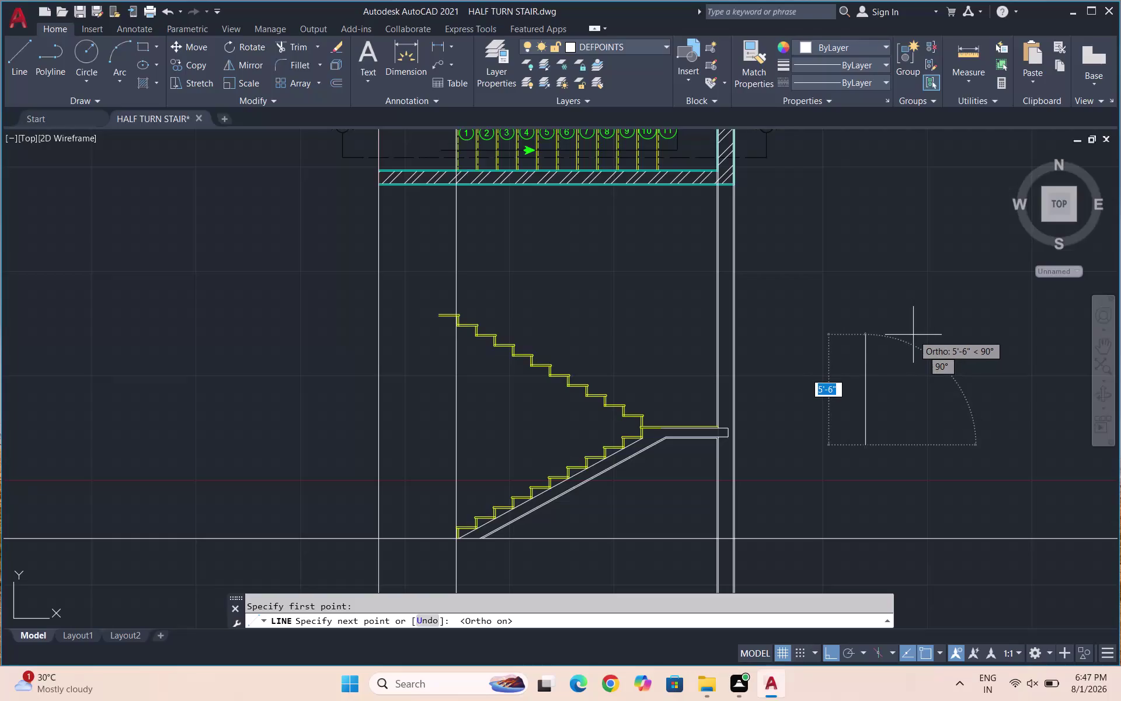
Cancel the line in progress and open the Layer Properties Manager.
key(Escape)
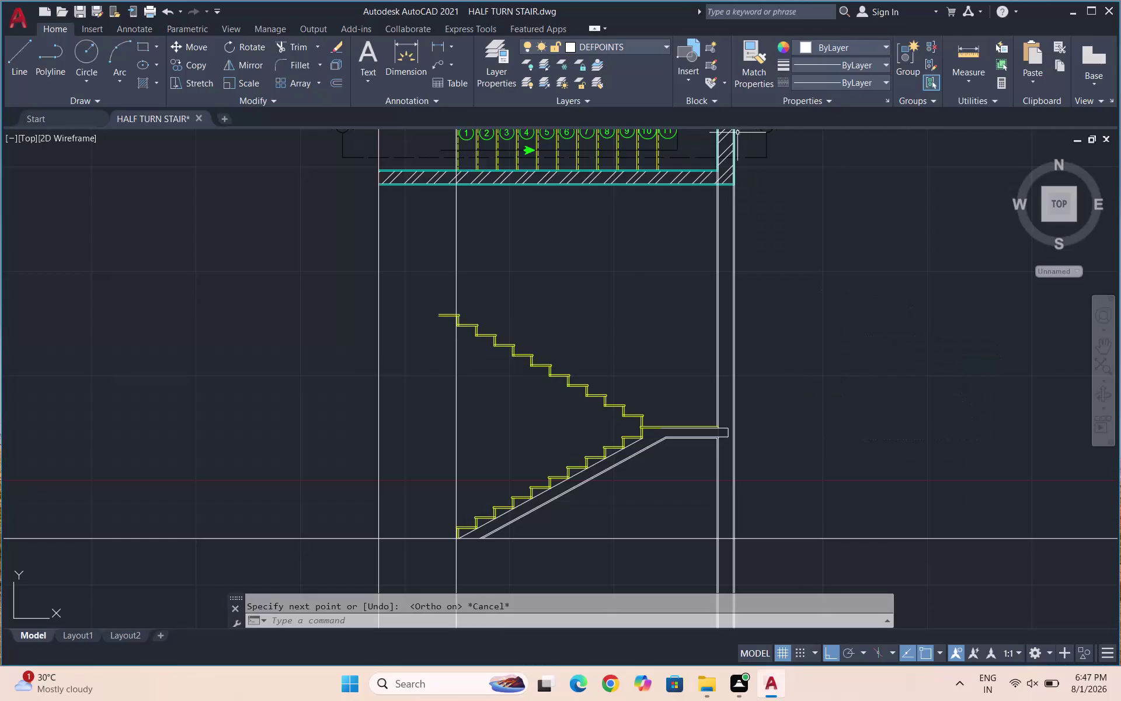
click(605, 48)
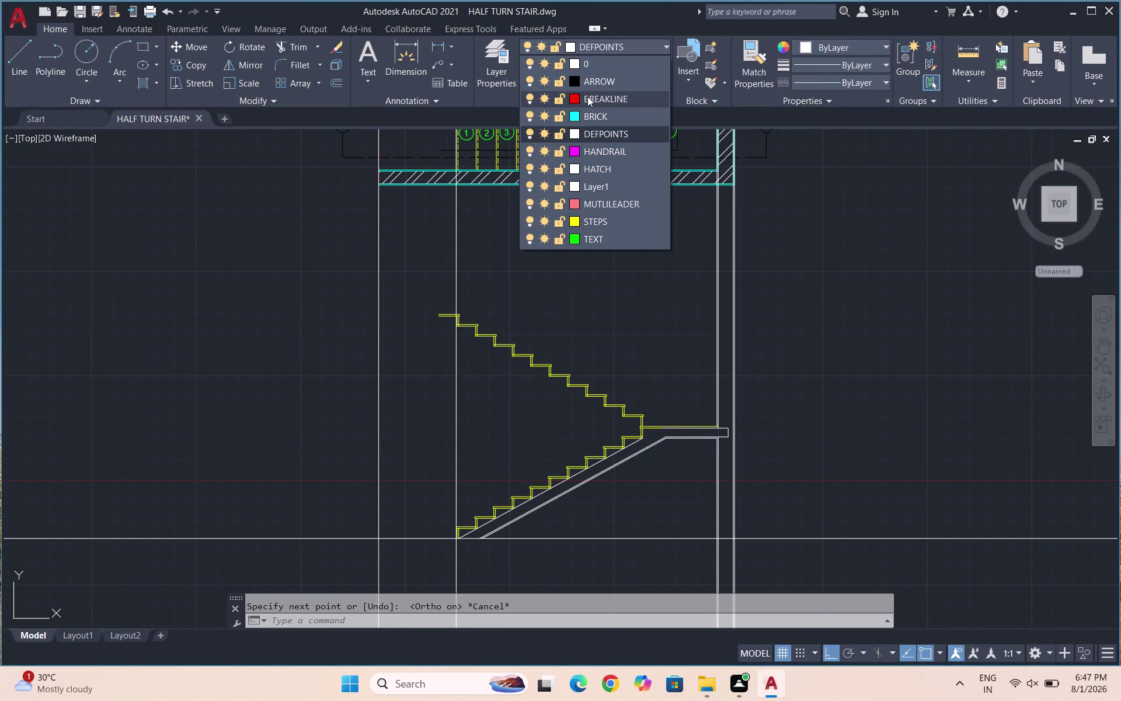
key(Escape)
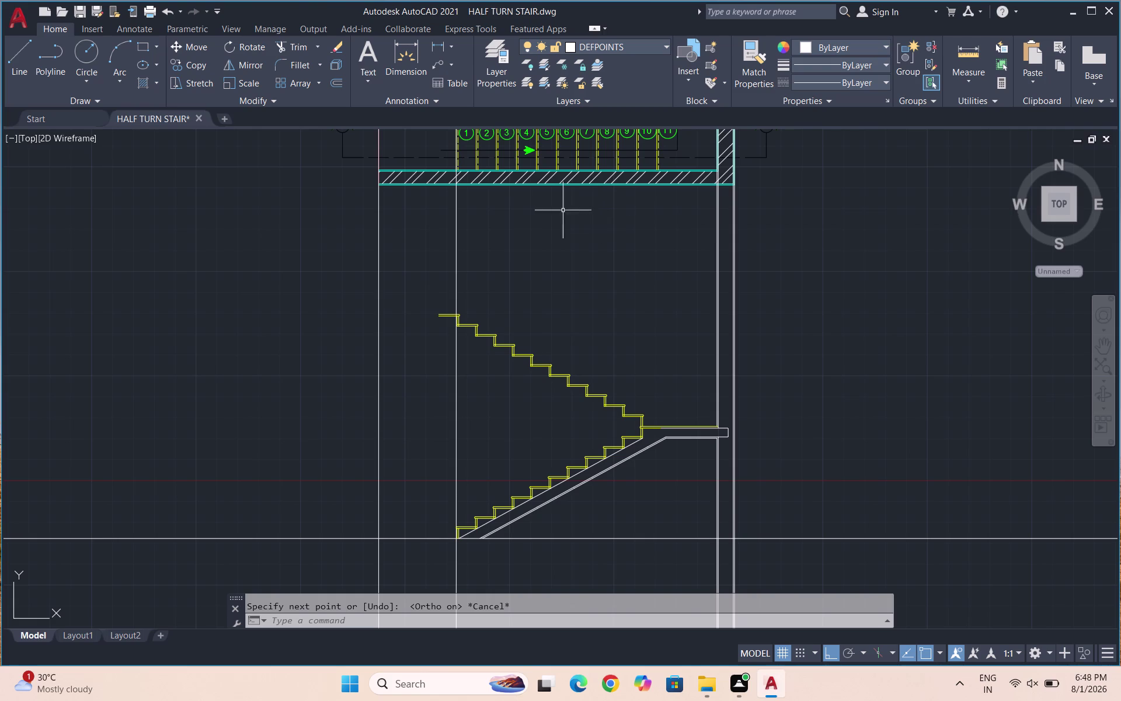
click(505, 77)
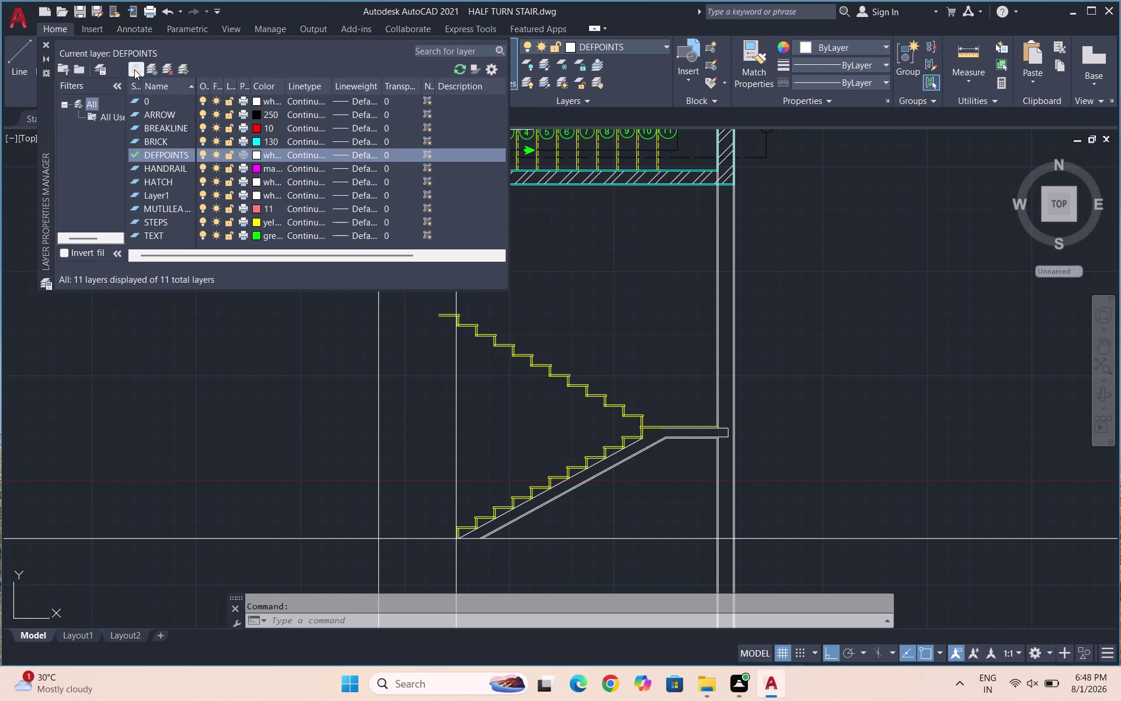
Create a new layer and name it BLASTER.
click(134, 69)
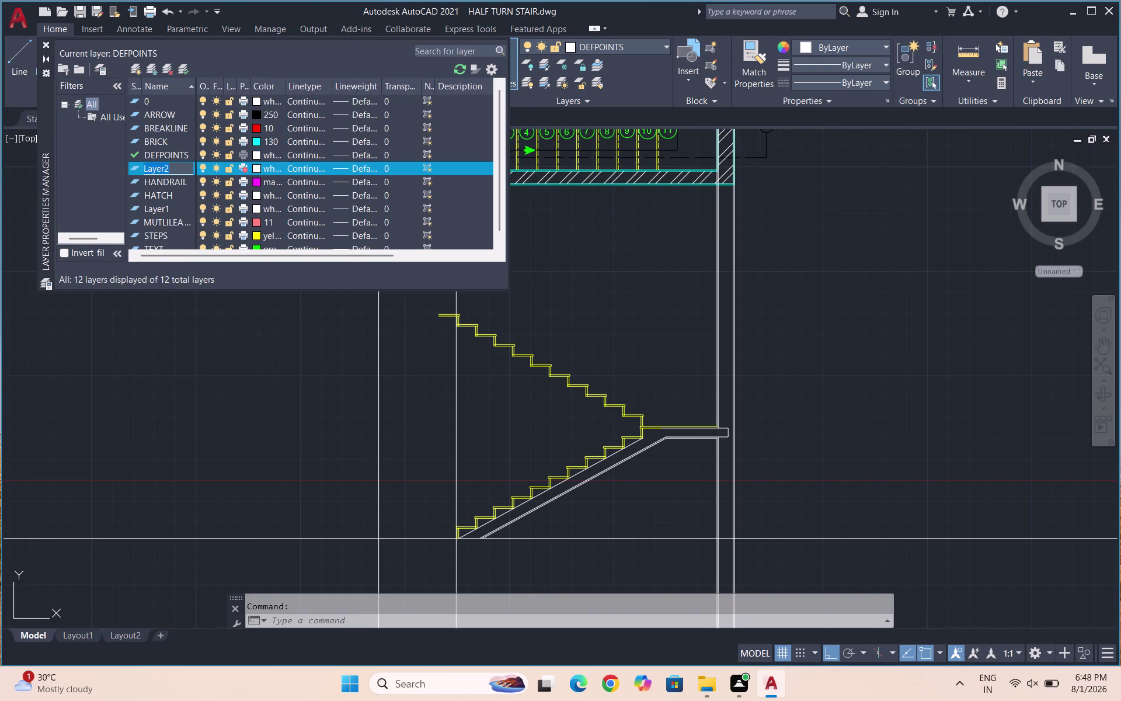
scroll(down, 3)
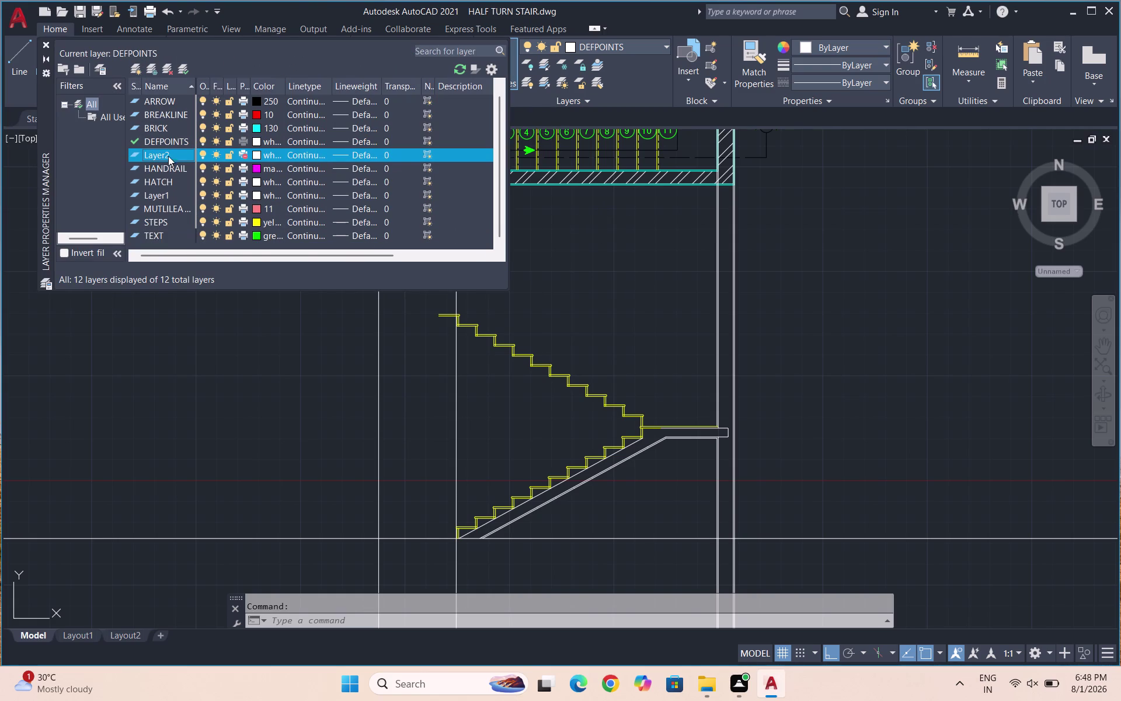
text(BLA)
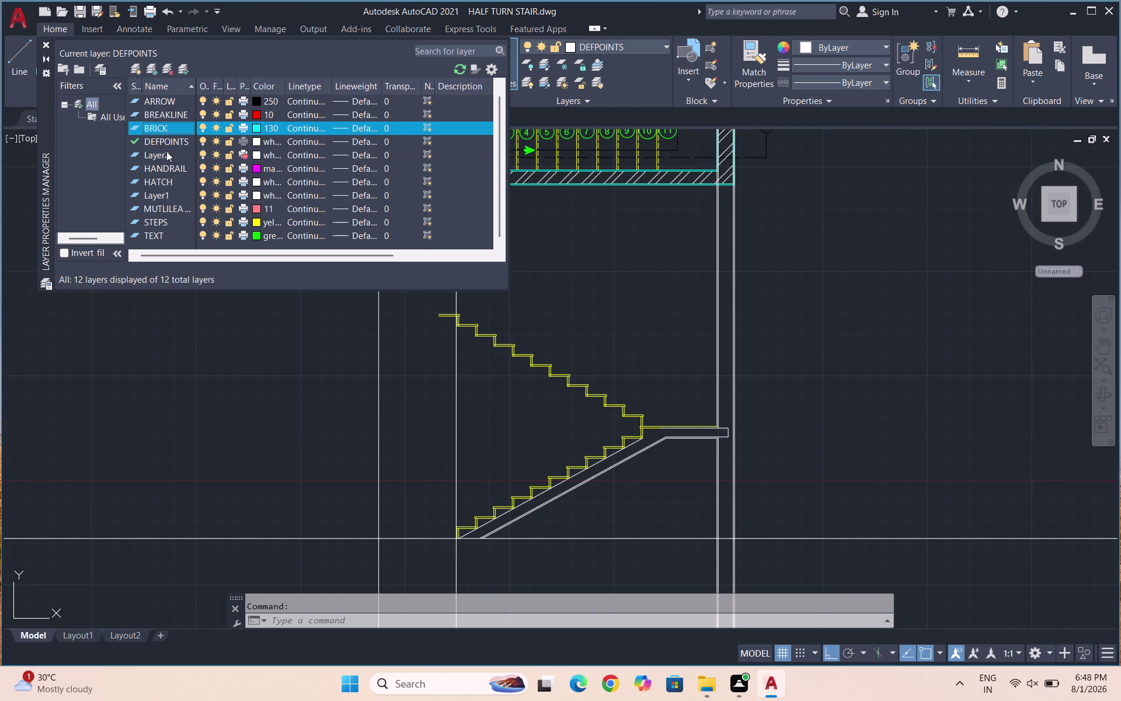
text(STER)
scroll(up, 3)
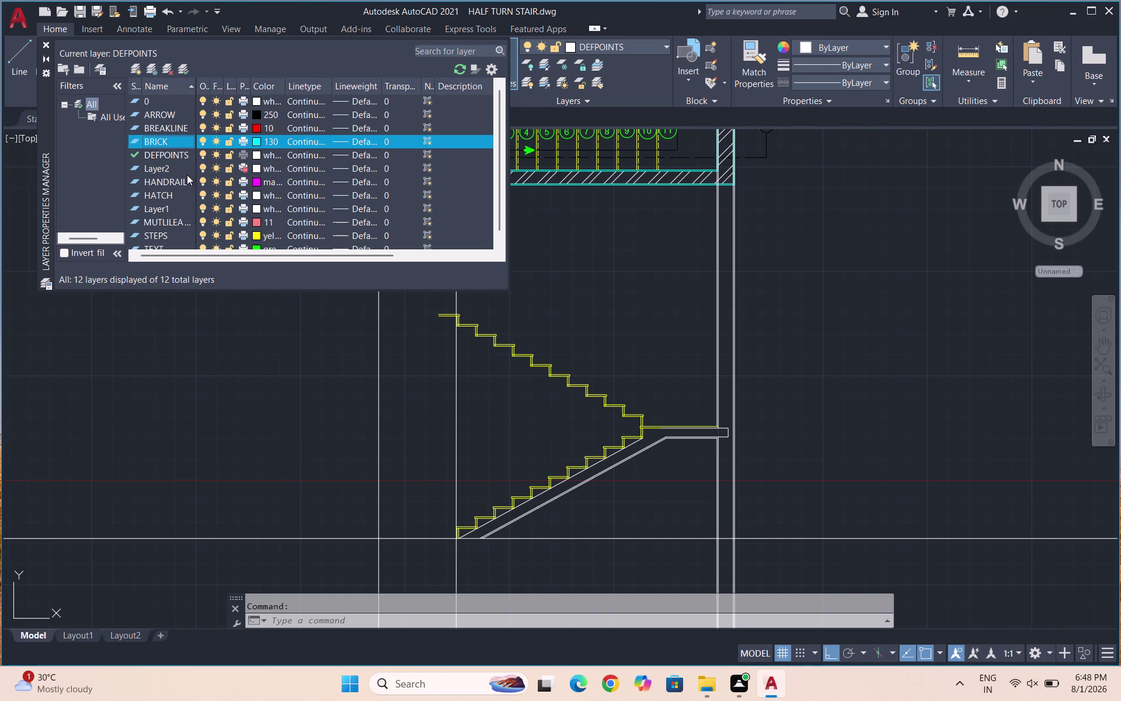
scroll(down, 3)
double_click(170, 151)
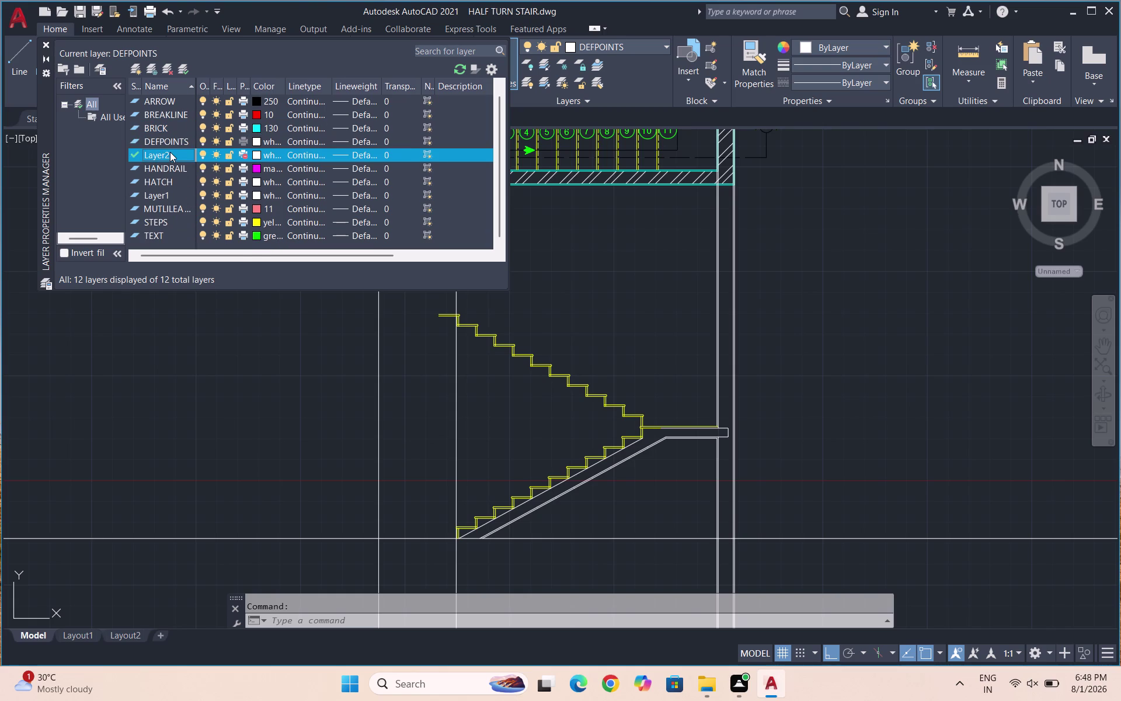
click(171, 152)
double_click(169, 157)
key(space)
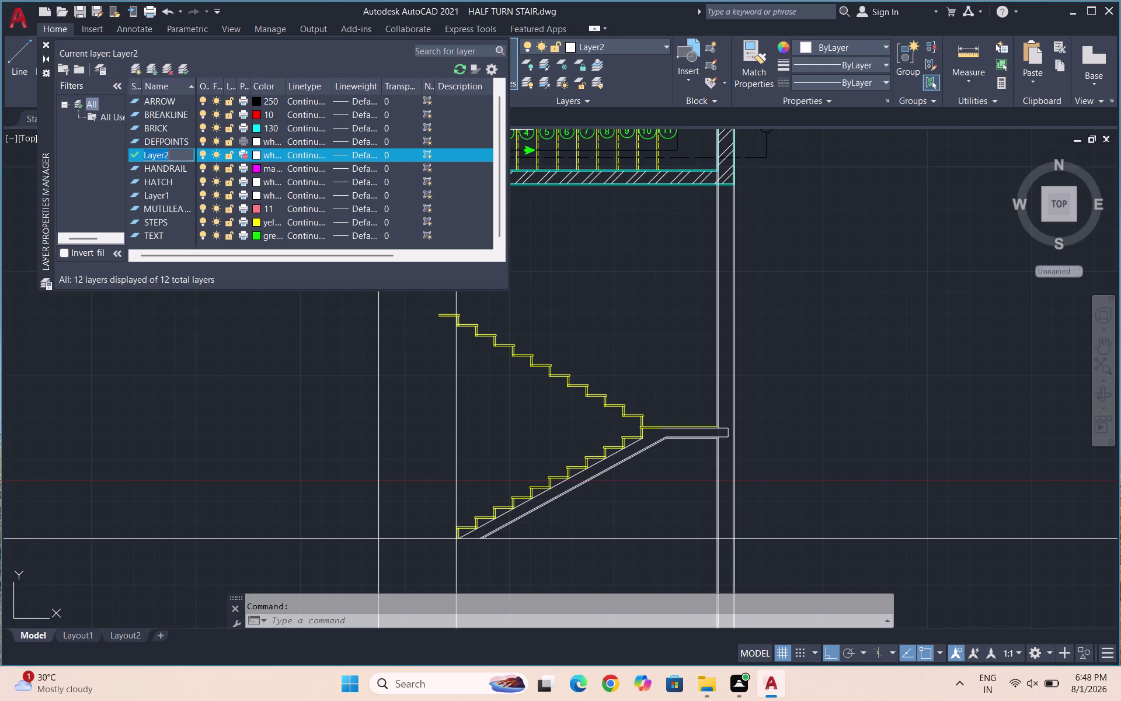
click(169, 157)
drag(173, 157, 128, 157)
key(space)
text(BLA)
text(STER)
click(281, 156)
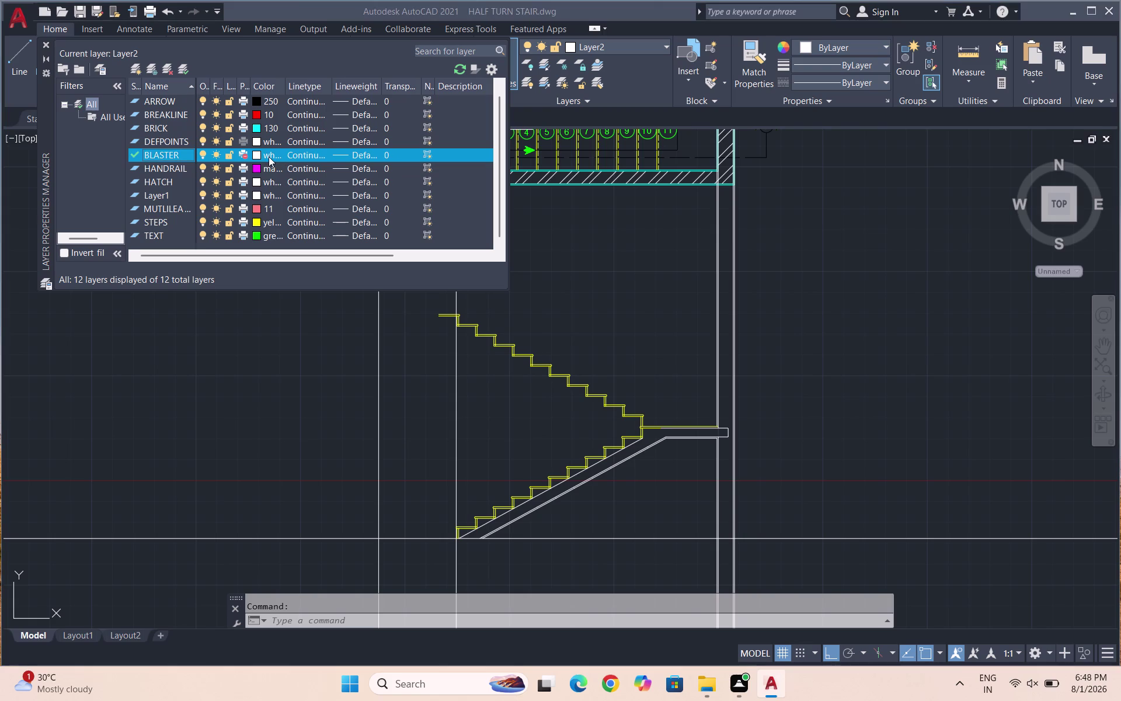
Give the BLASTER layer a red colour and set it current.
click(256, 155)
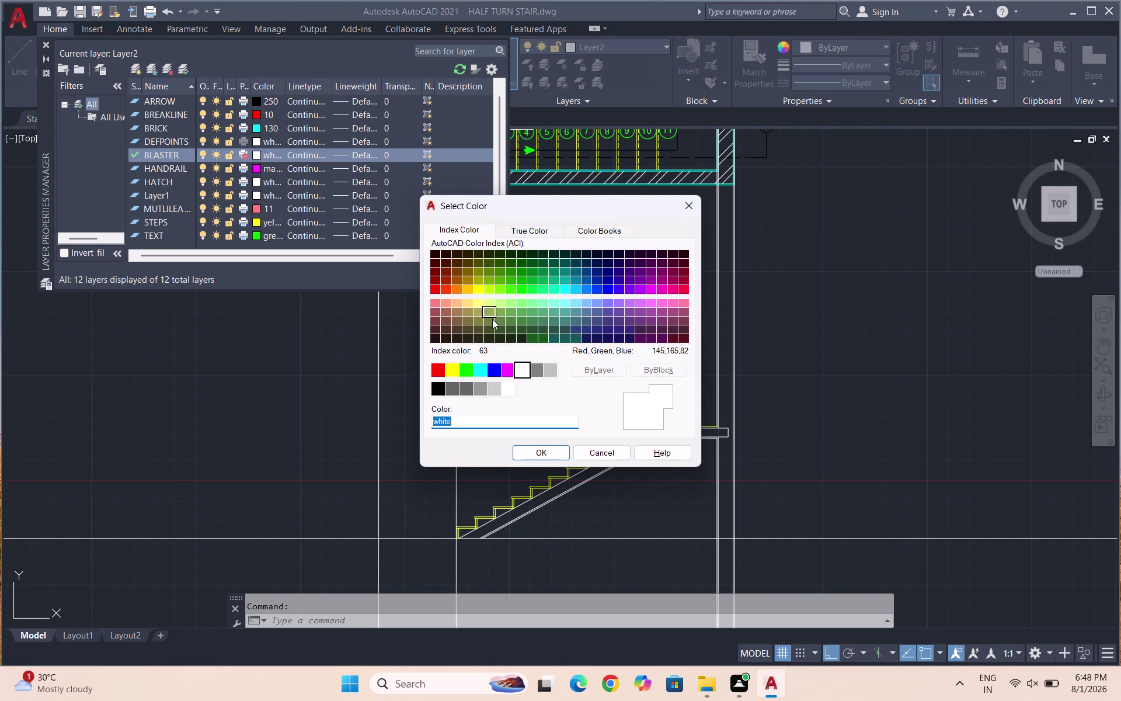
click(465, 371)
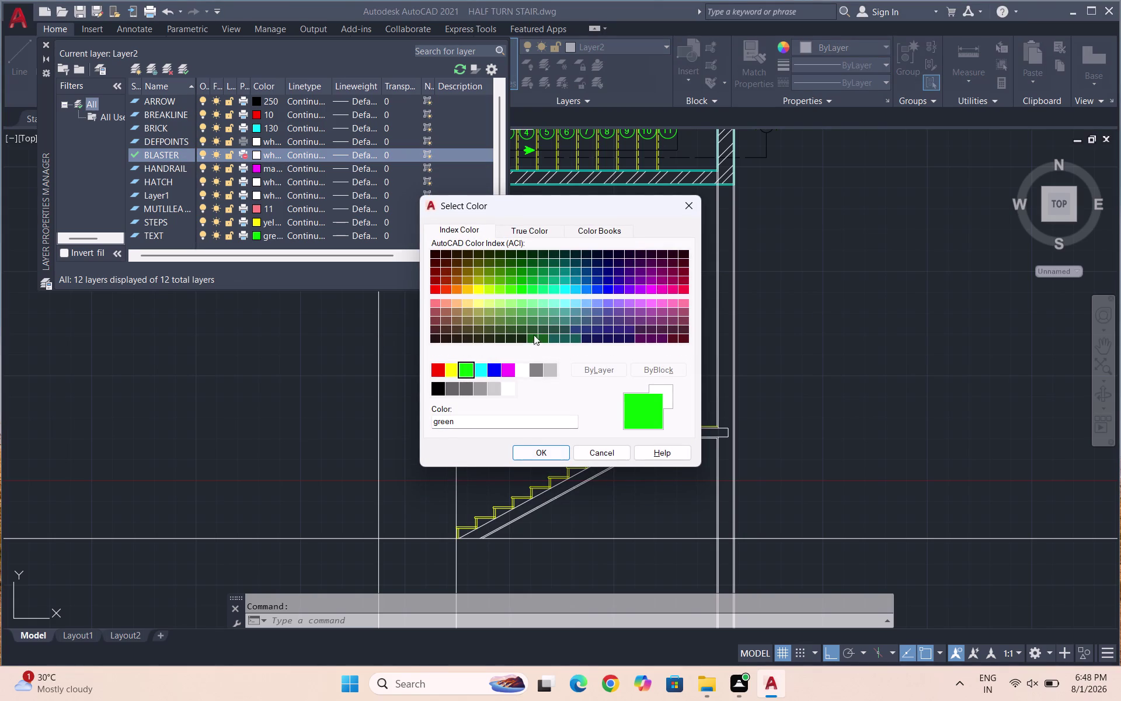
click(438, 289)
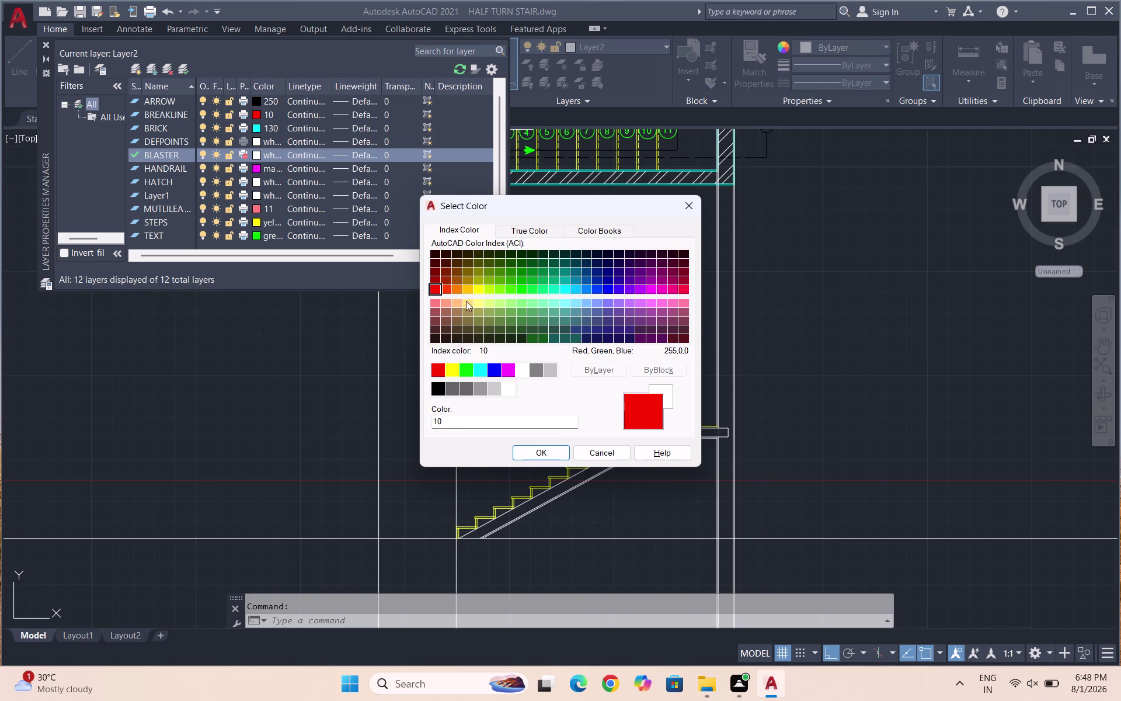
click(533, 454)
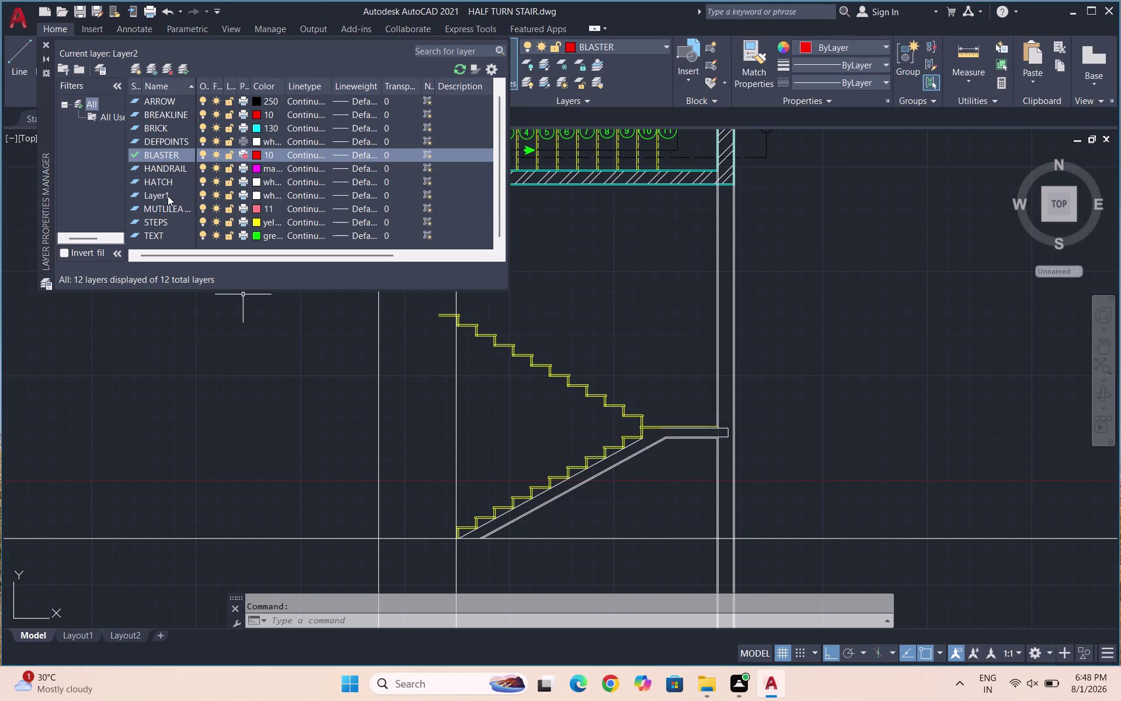
double_click(168, 196)
Rename Layer1 to NEWLPOST and give it magenta-pink colour 211.
click(166, 195)
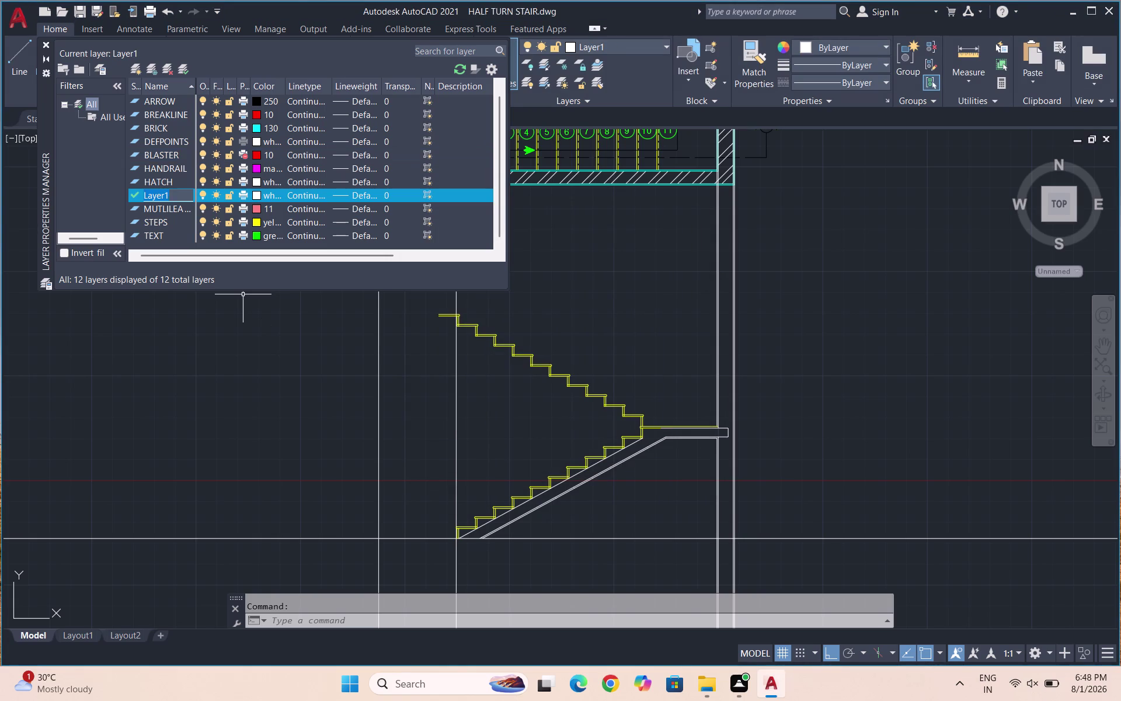
click(166, 195)
click(170, 191)
drag(171, 193, 143, 194)
text(NEW)
text(LP)
text(OST)
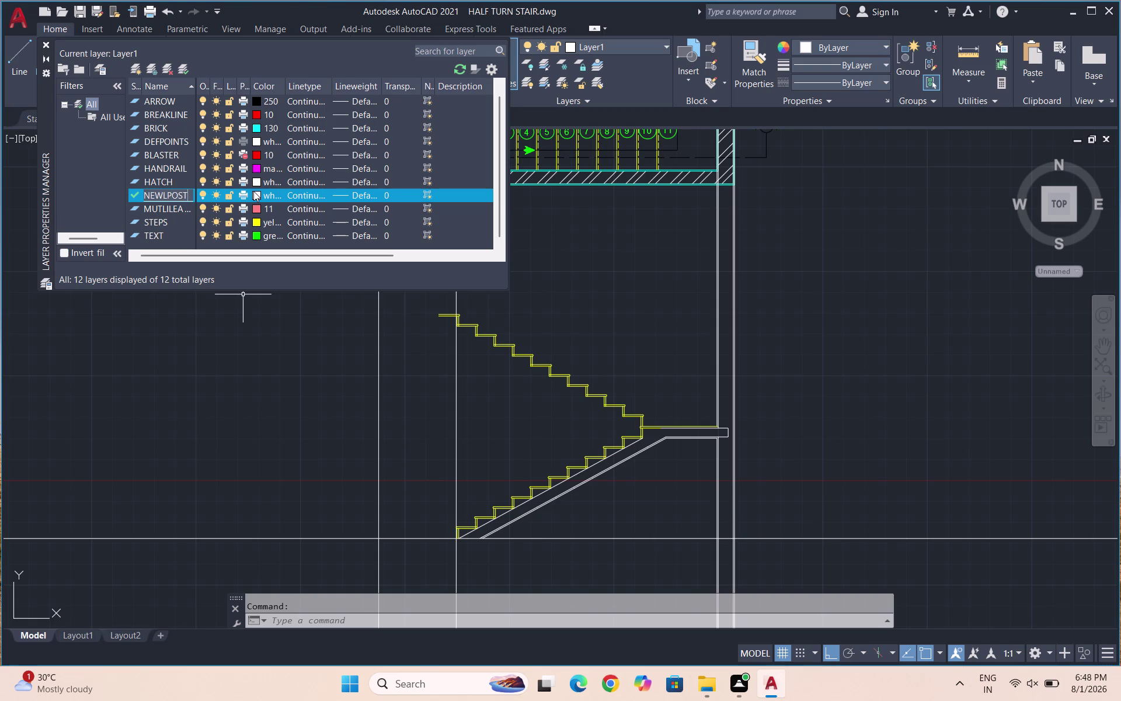
click(253, 191)
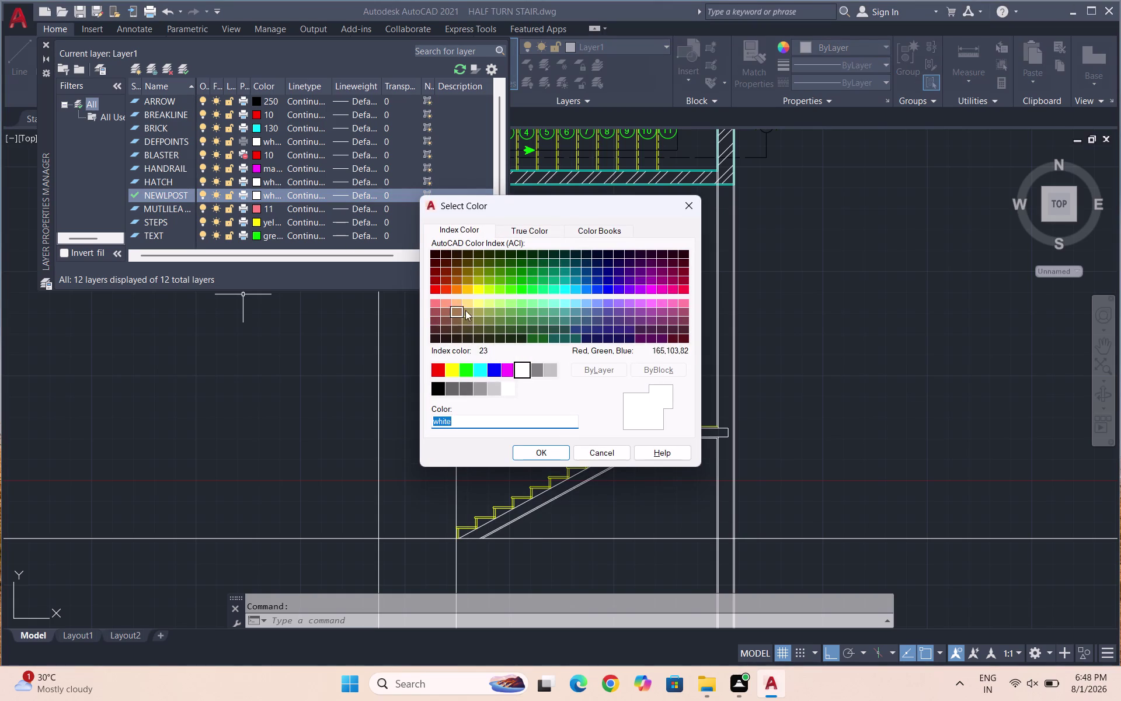
click(648, 302)
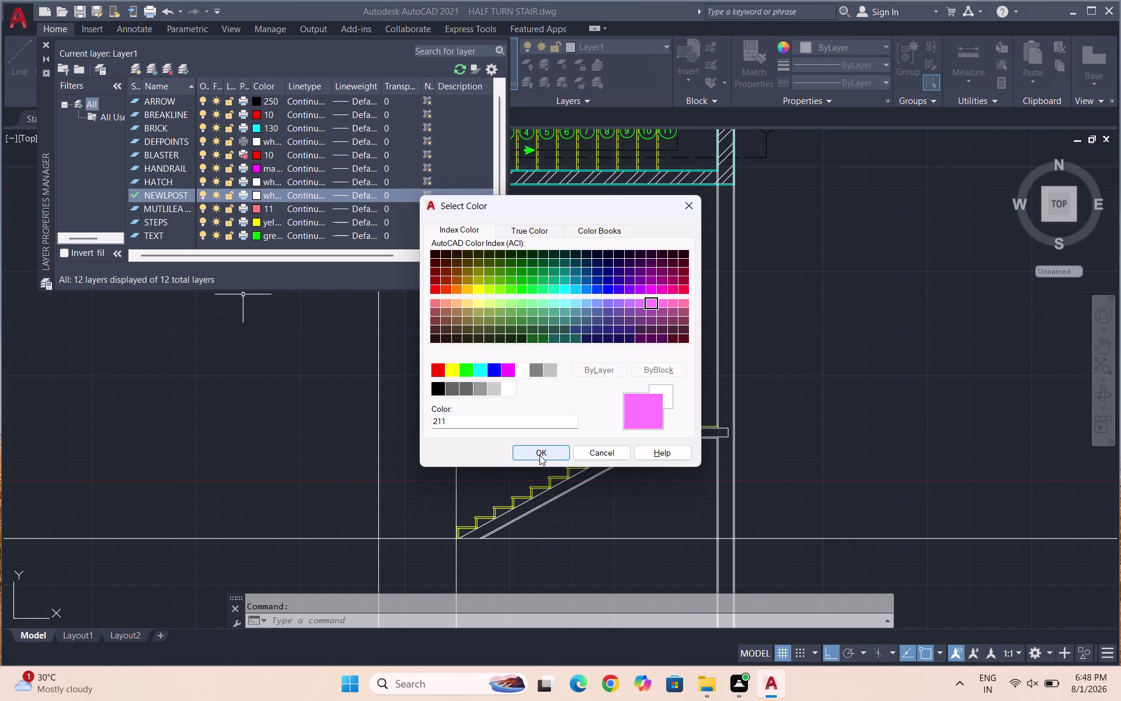
click(541, 451)
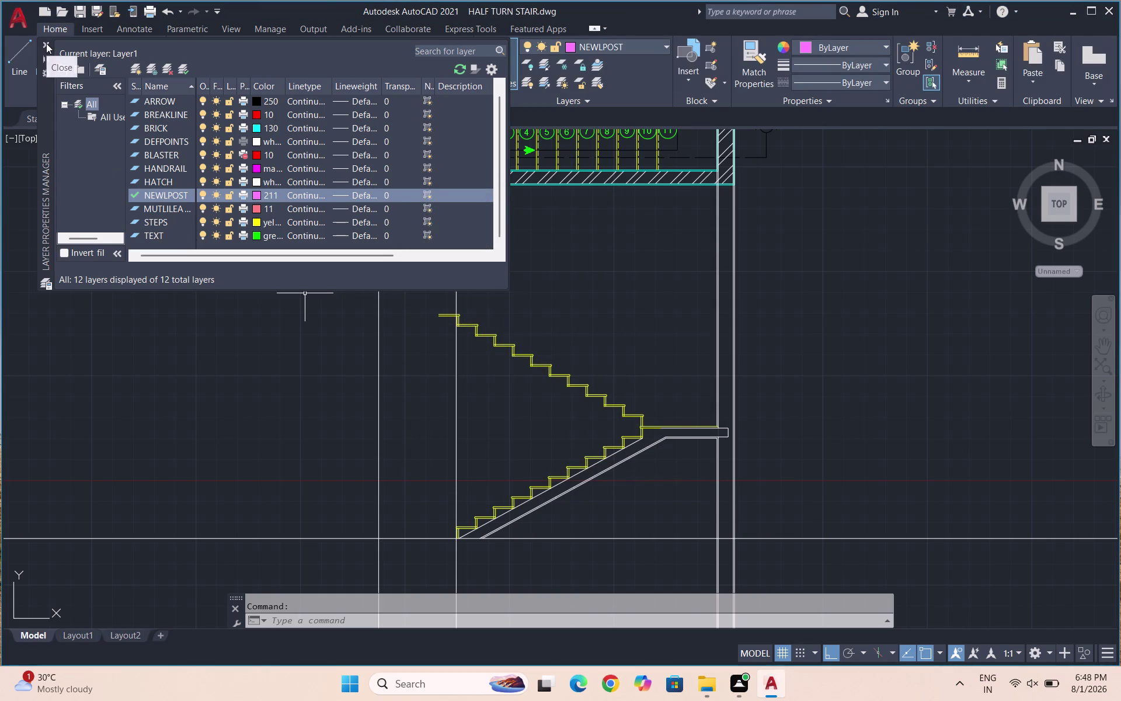
Change BLASTER's colour to pink 231, make it current, and close the layer list.
click(173, 152)
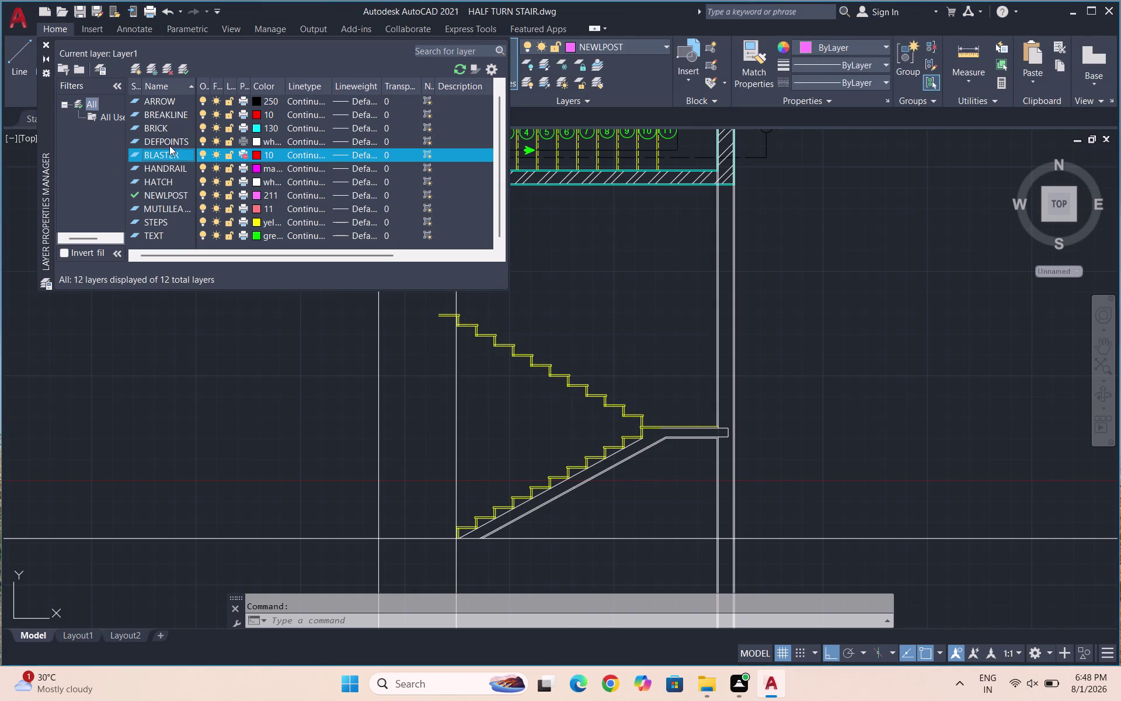
click(254, 155)
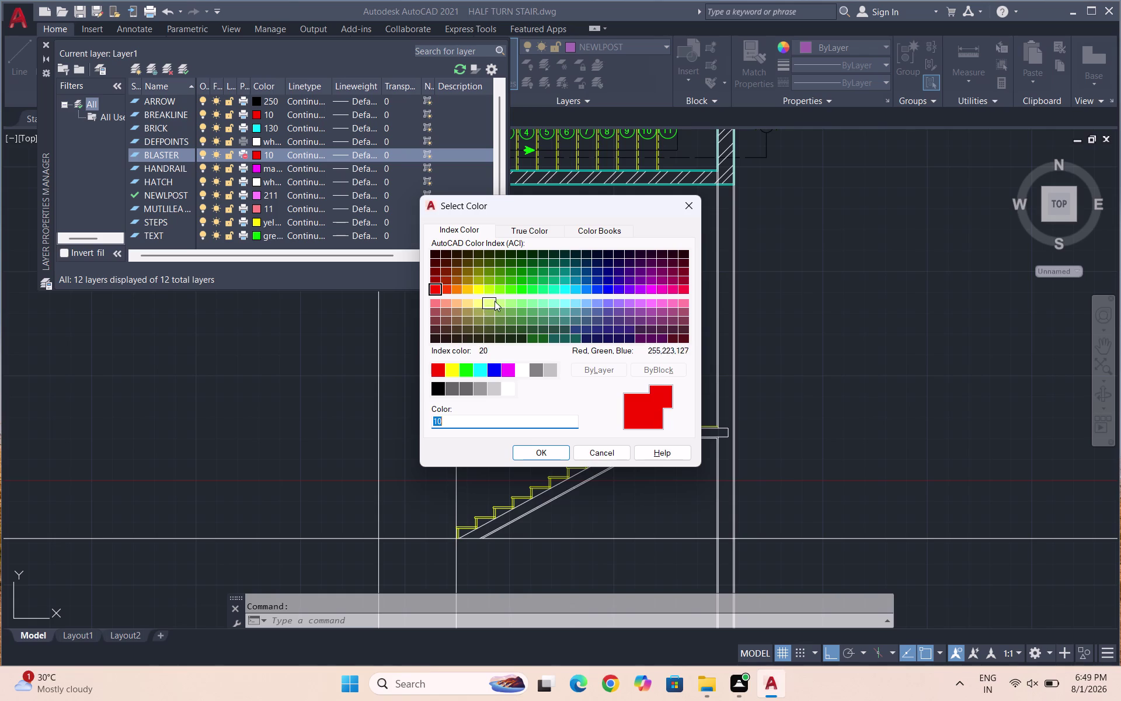
click(650, 287)
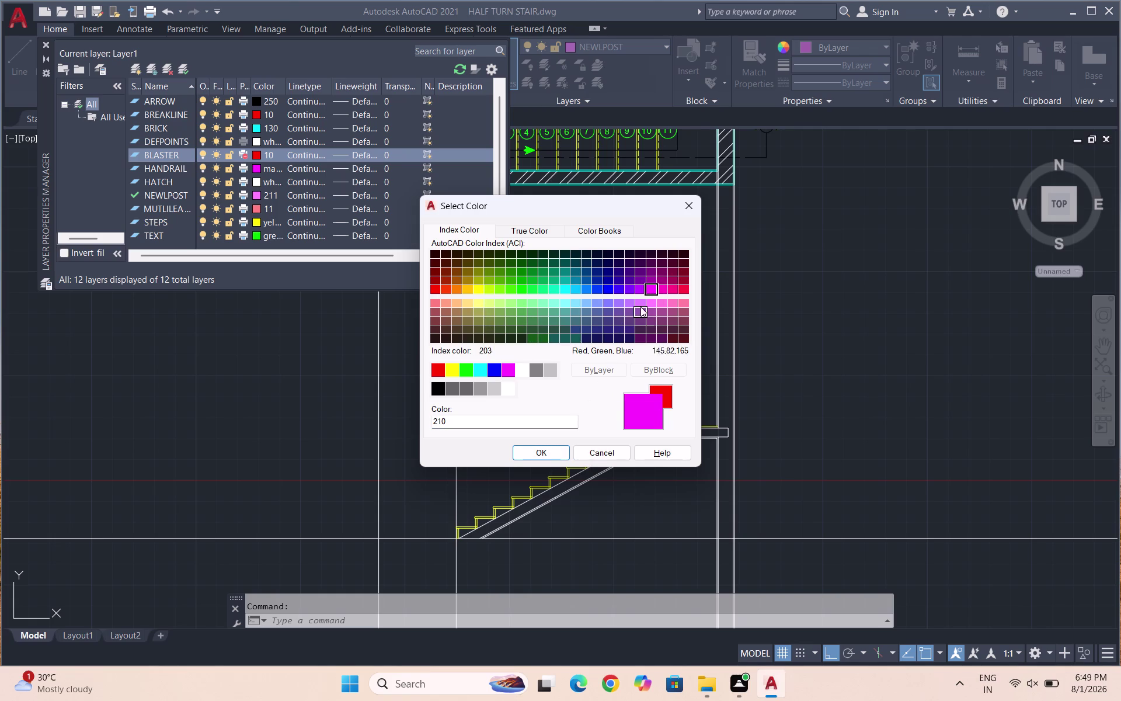
click(667, 304)
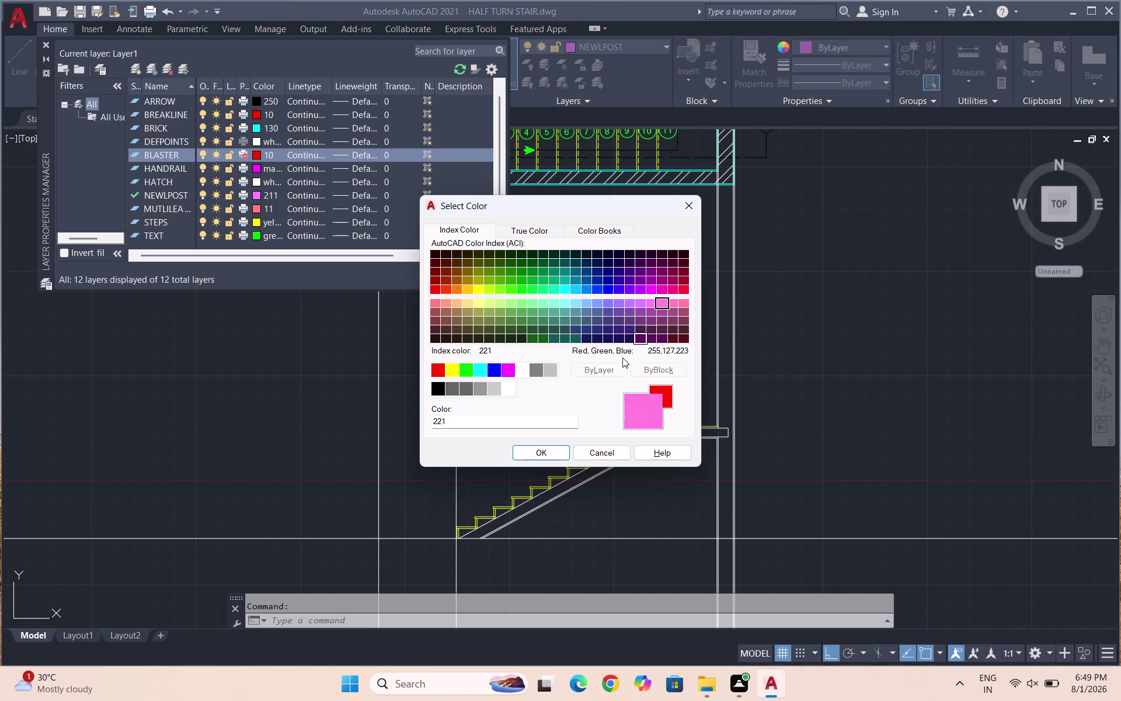
click(671, 303)
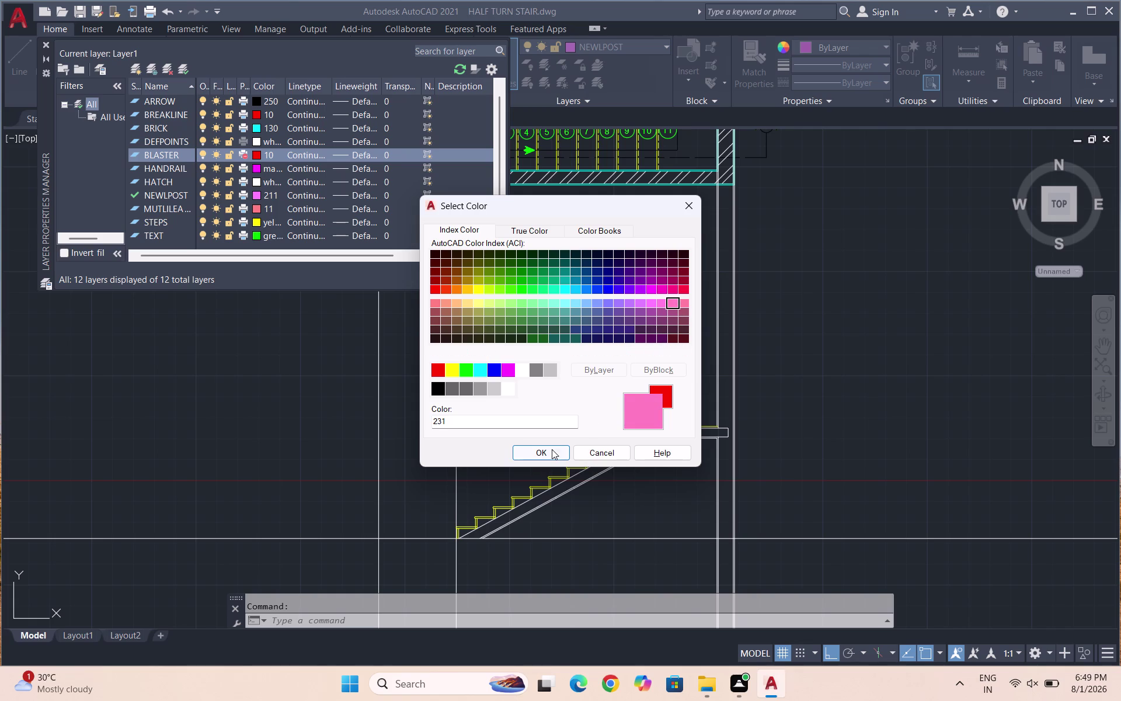
click(552, 449)
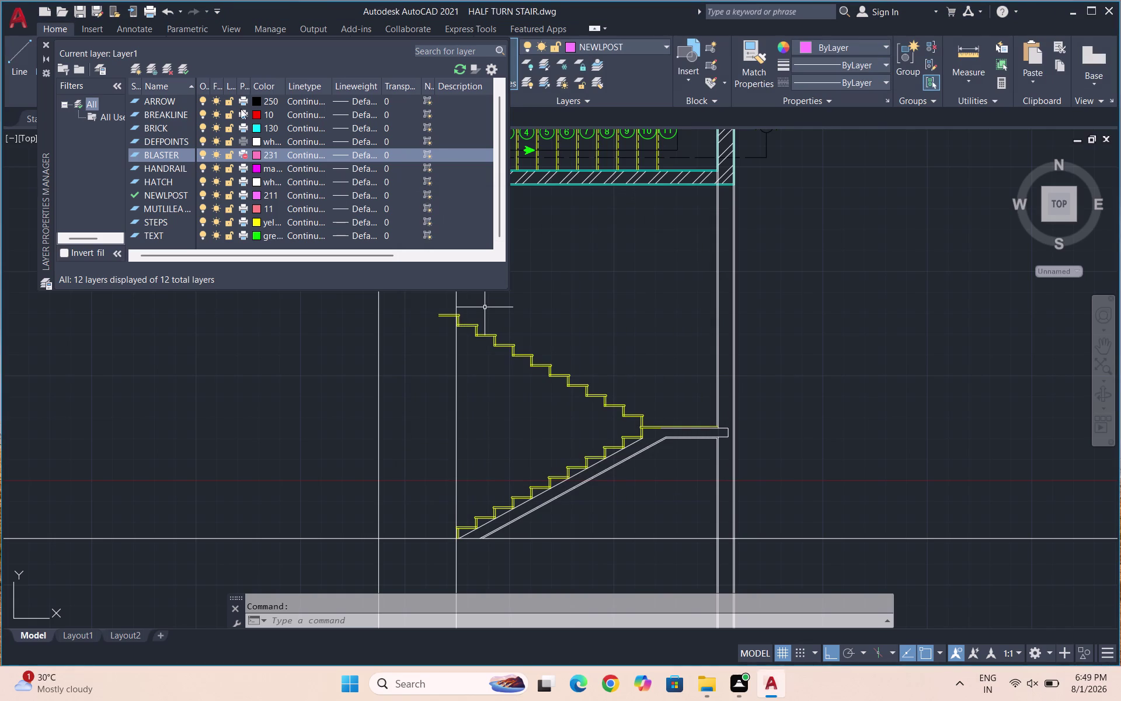
click(184, 69)
click(45, 49)
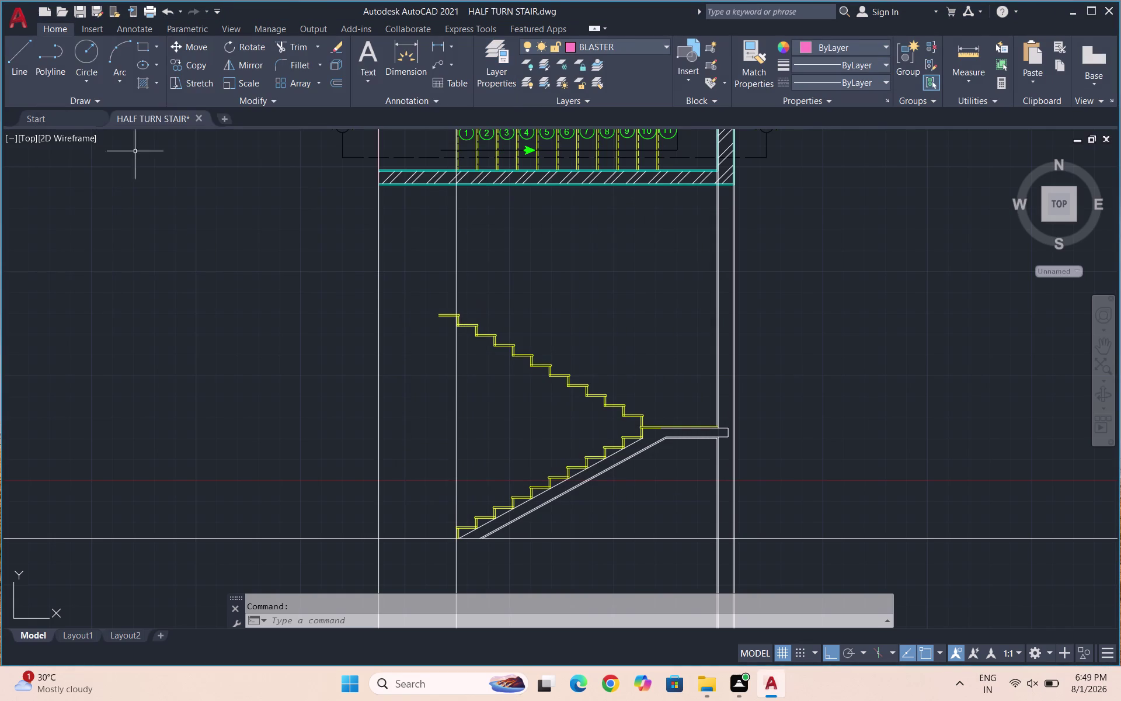
Draw a 3-foot vertical baluster line beside the stair.
key(l)
key(Return)
click(841, 417)
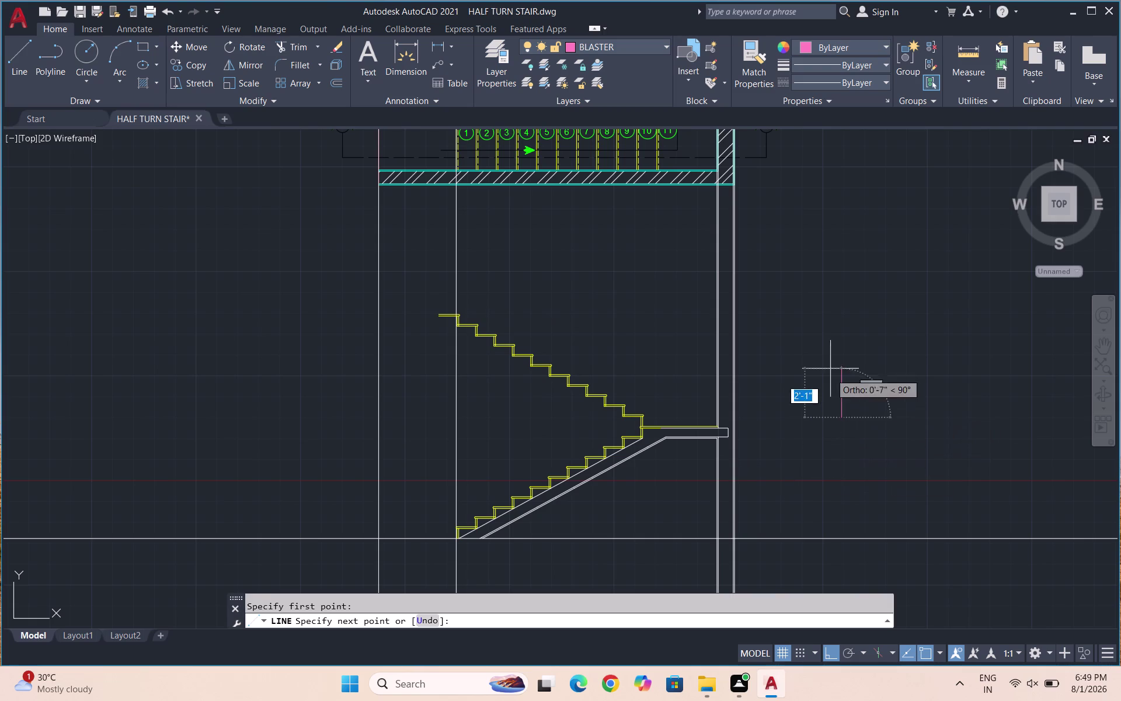
text(3)
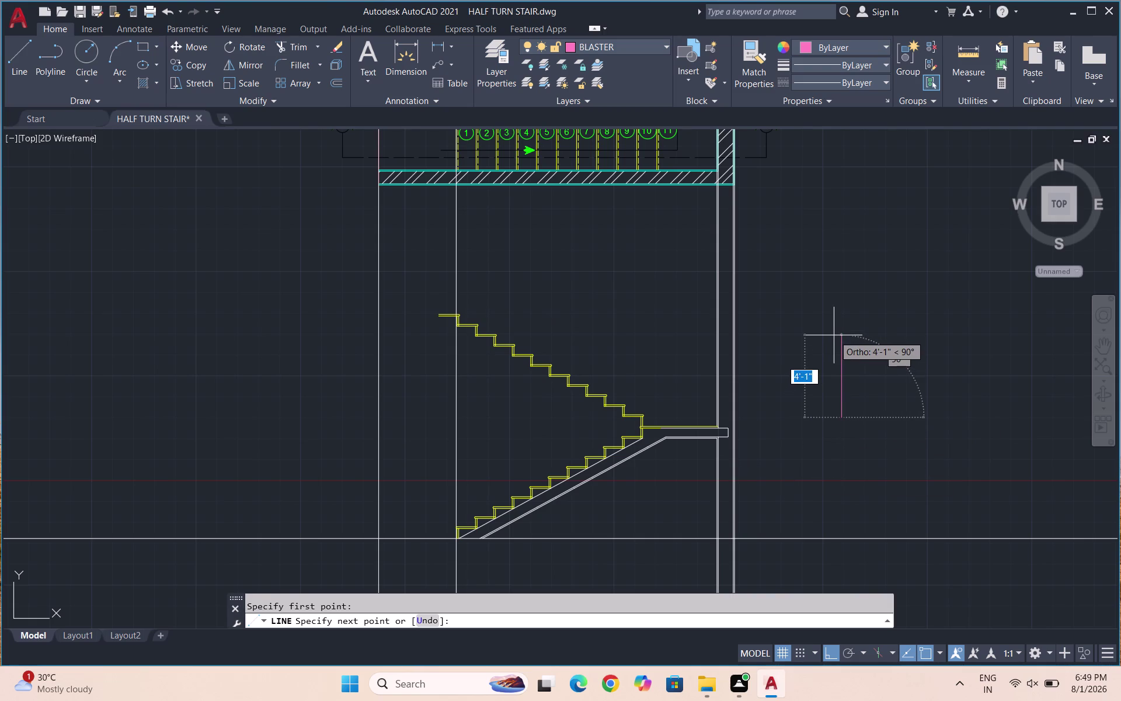
text(')
key(Return)
key(Return)
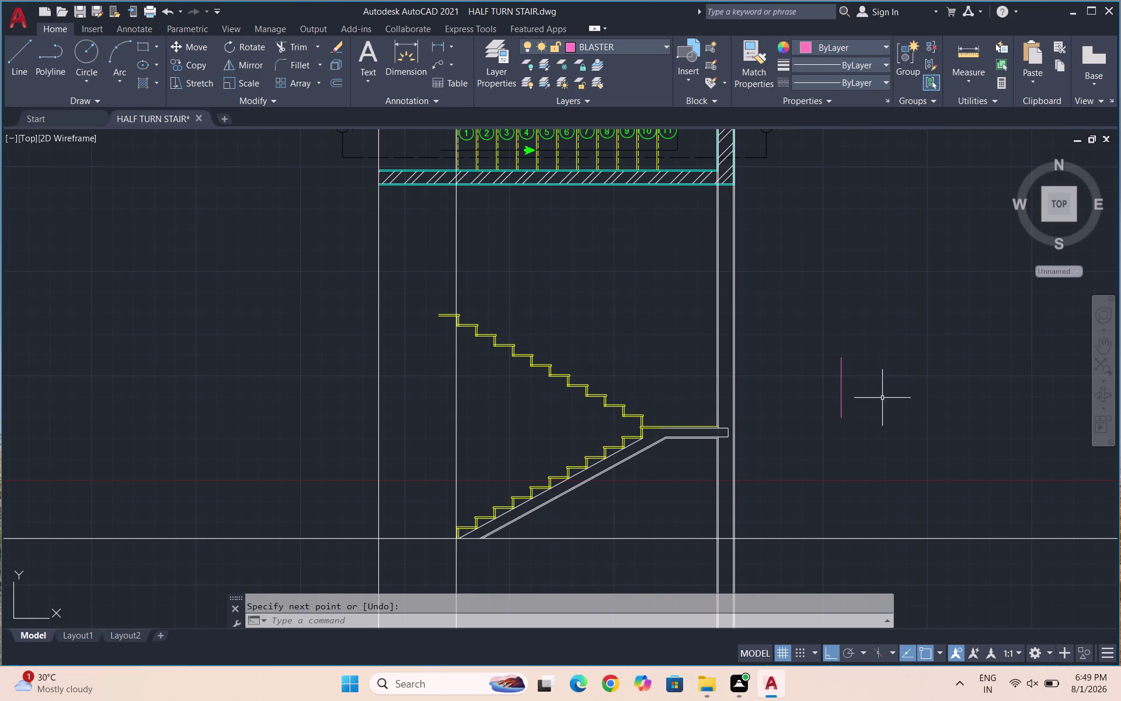
Offset the baluster line by 1 inch and select both parallel lines.
scroll(up, 3)
drag(841, 388, 798, 383)
click(775, 383)
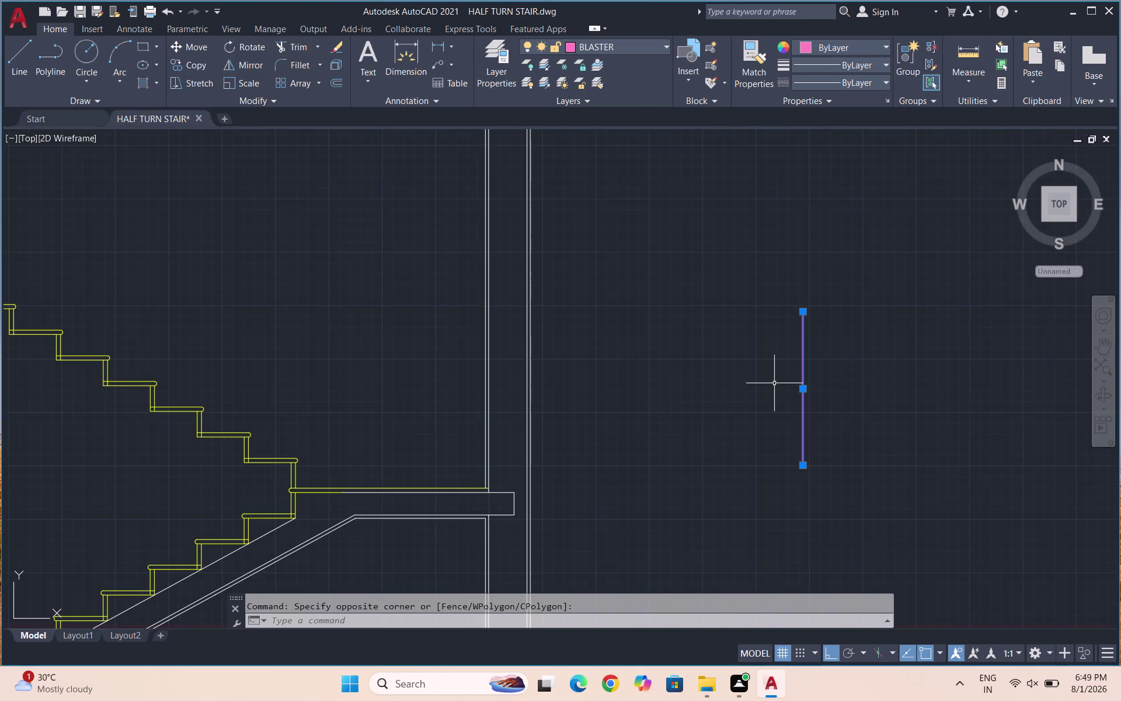
key(o)
key(Return)
text(1")
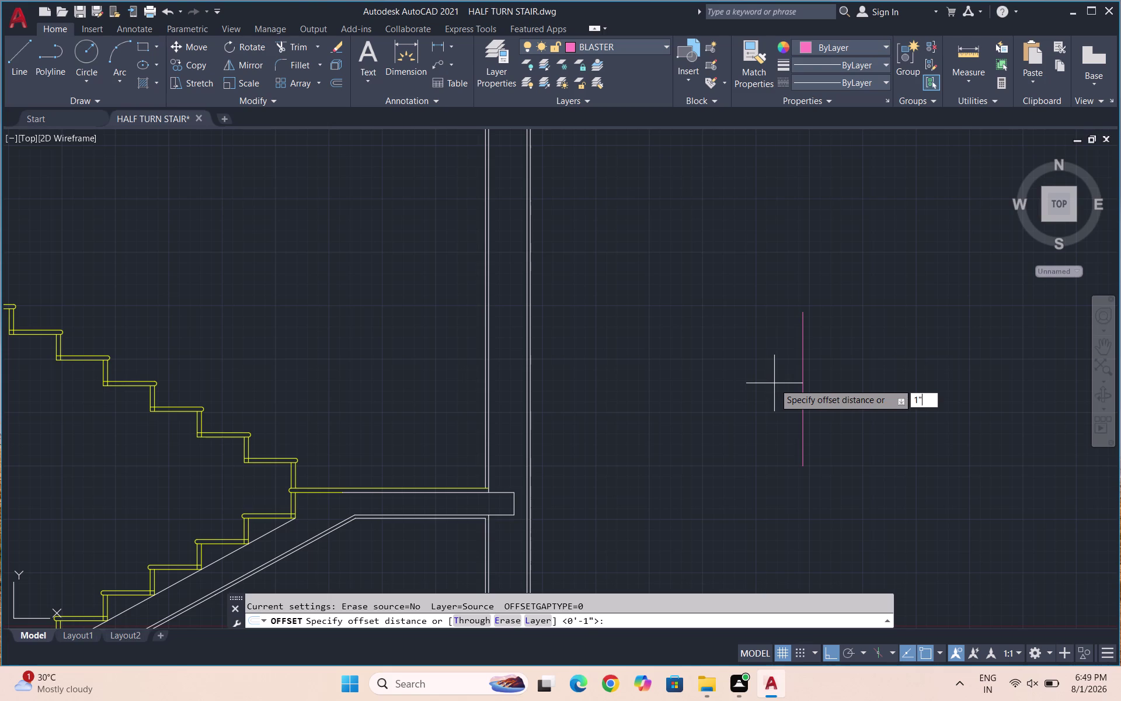
key(Return)
click(775, 383)
scroll(down, 3)
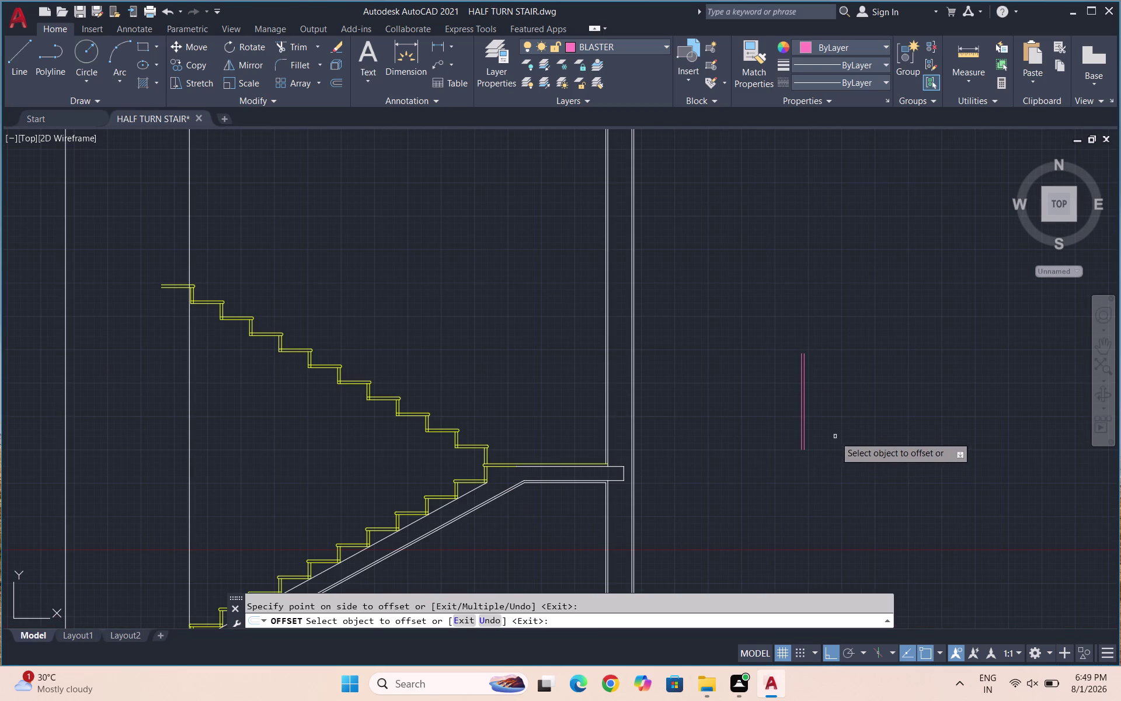
key(Escape)
drag(835, 436, 828, 427)
click(778, 409)
scroll(up, 3)
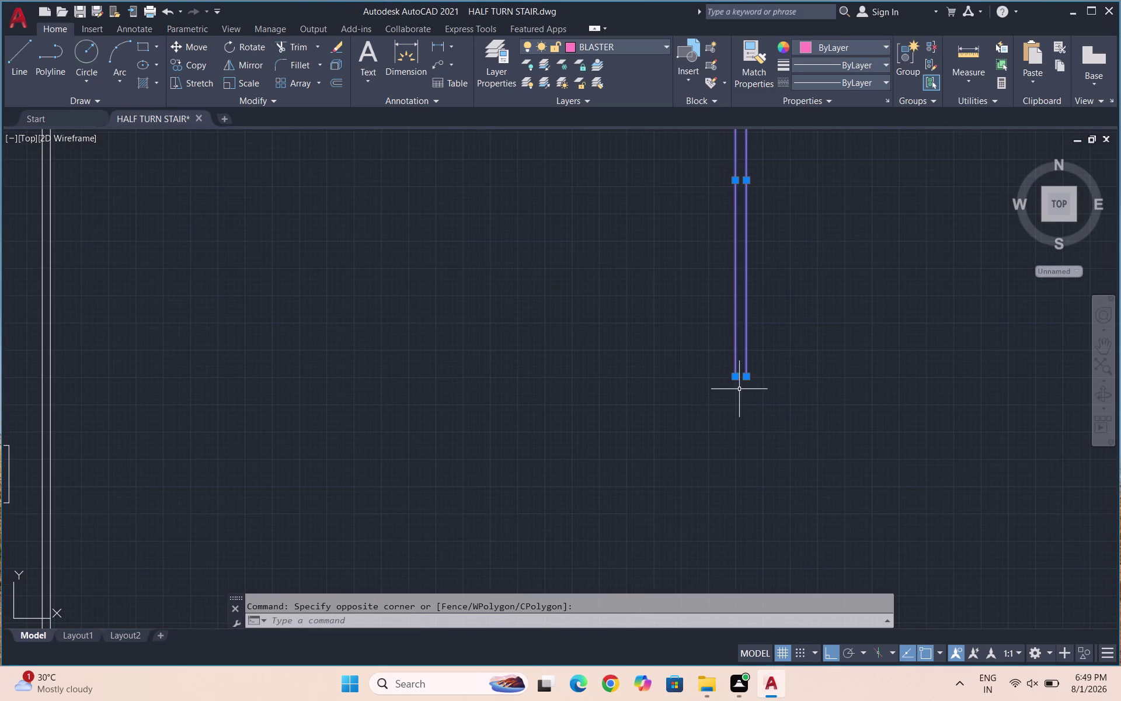
Copy the baluster from its bottom midpoint onto each lower-flight tread and the landing.
key(c)
key(o)
key(Return)
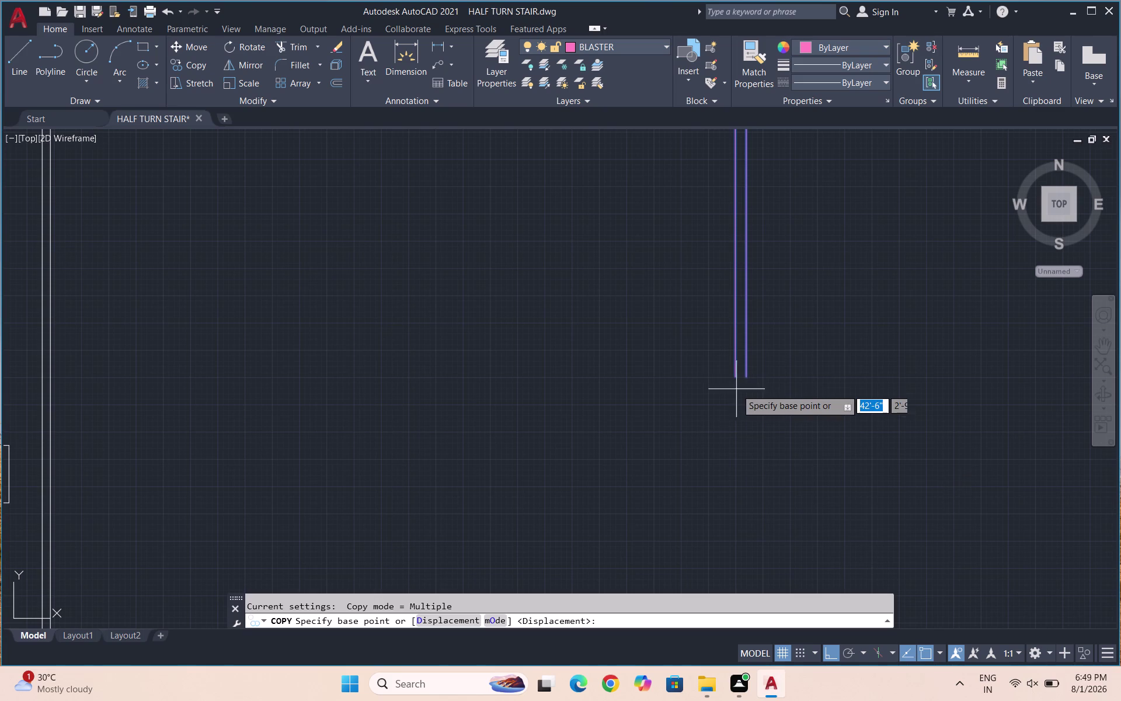
click(737, 380)
scroll(down, 3)
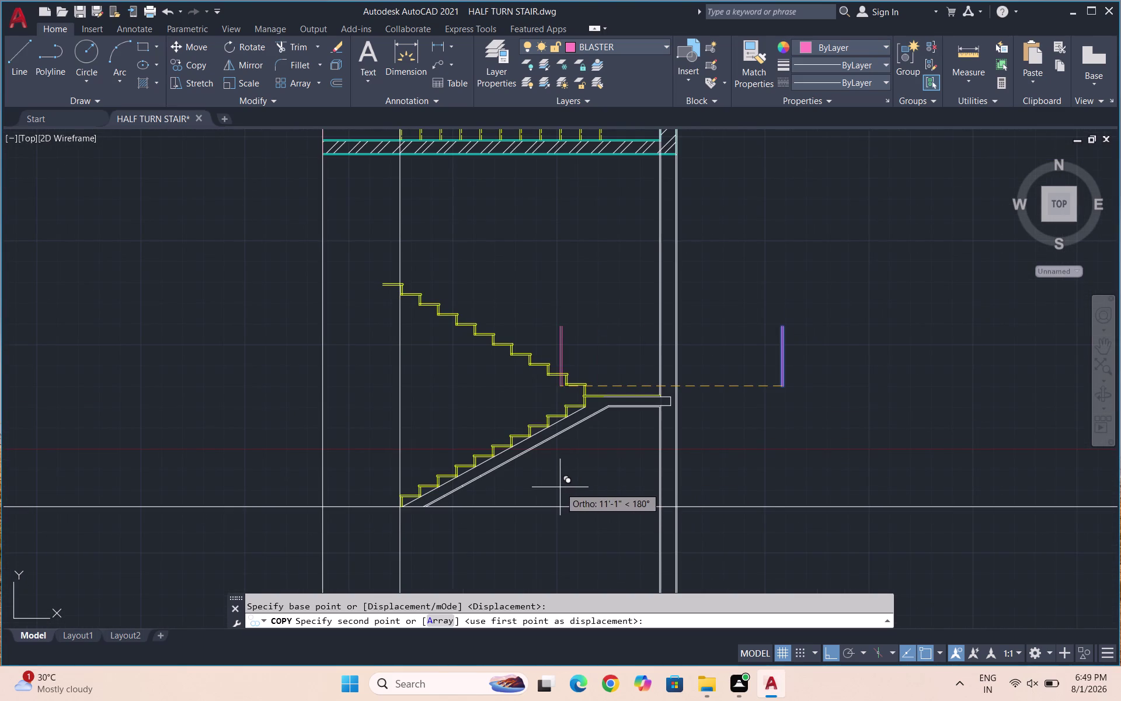
key(F8)
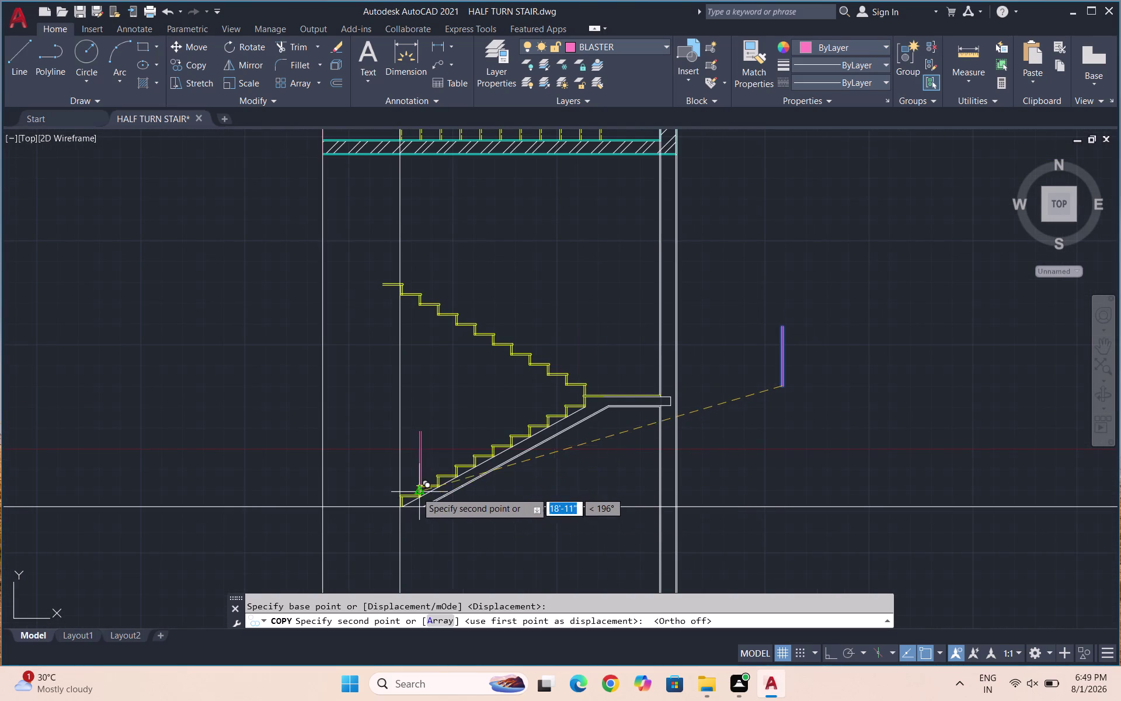
scroll(up, 3)
scroll(up, 3)
scroll(up, 3)
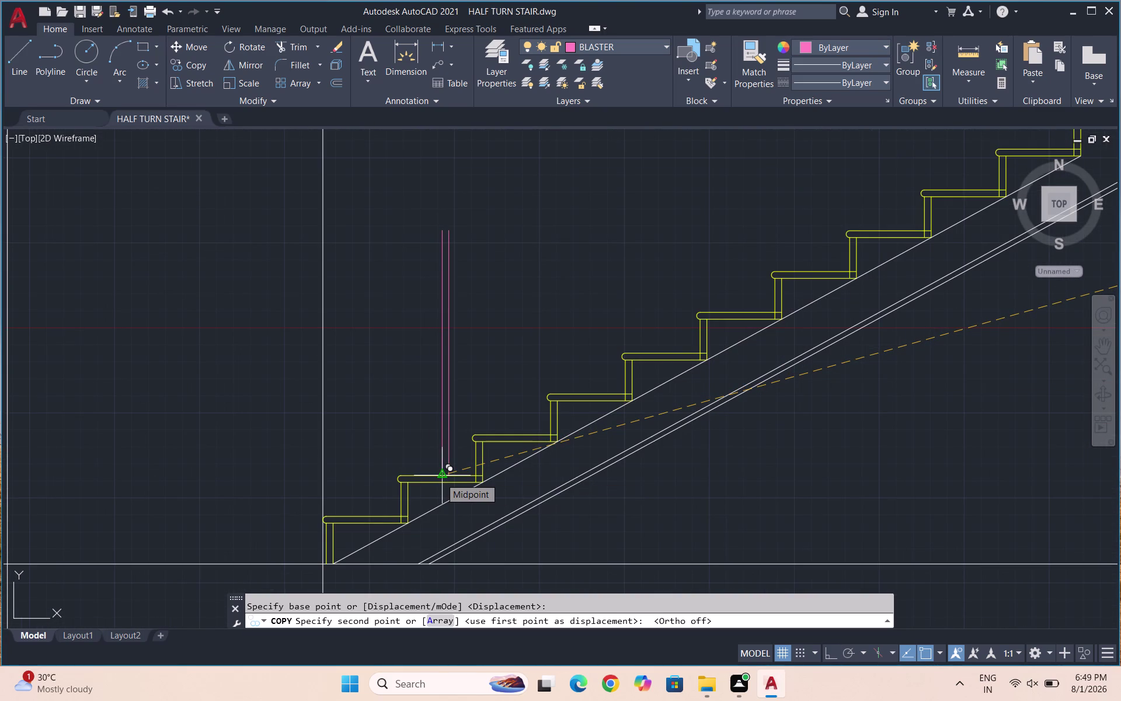
click(440, 478)
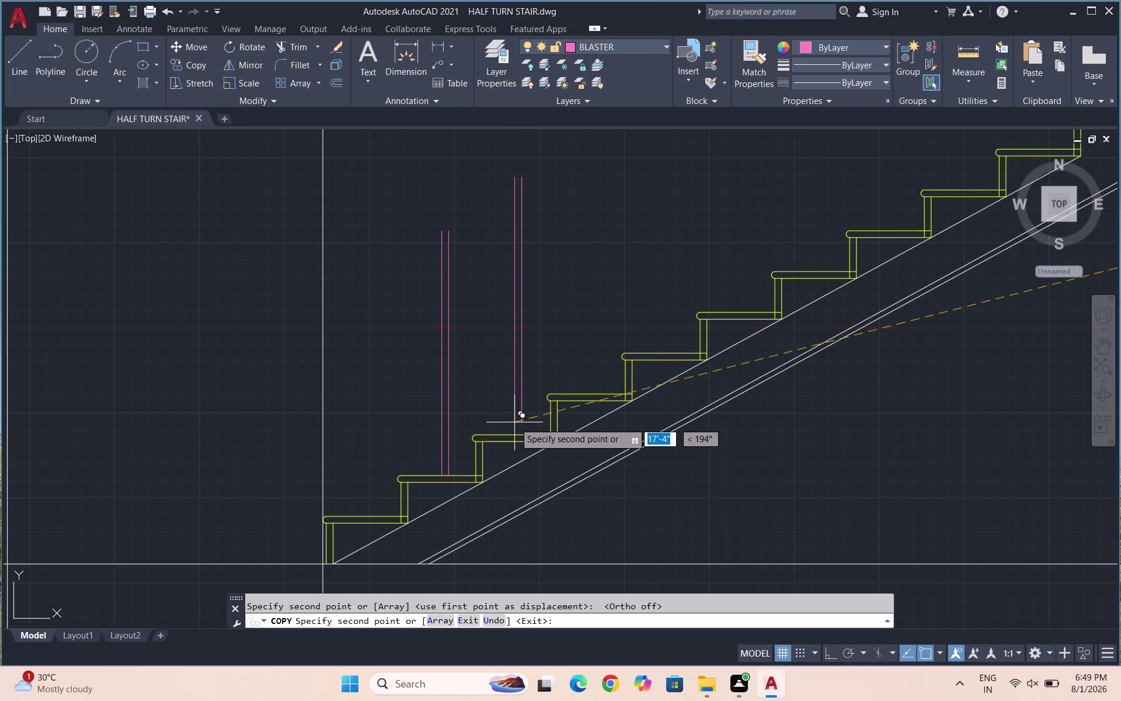
scroll(up, 3)
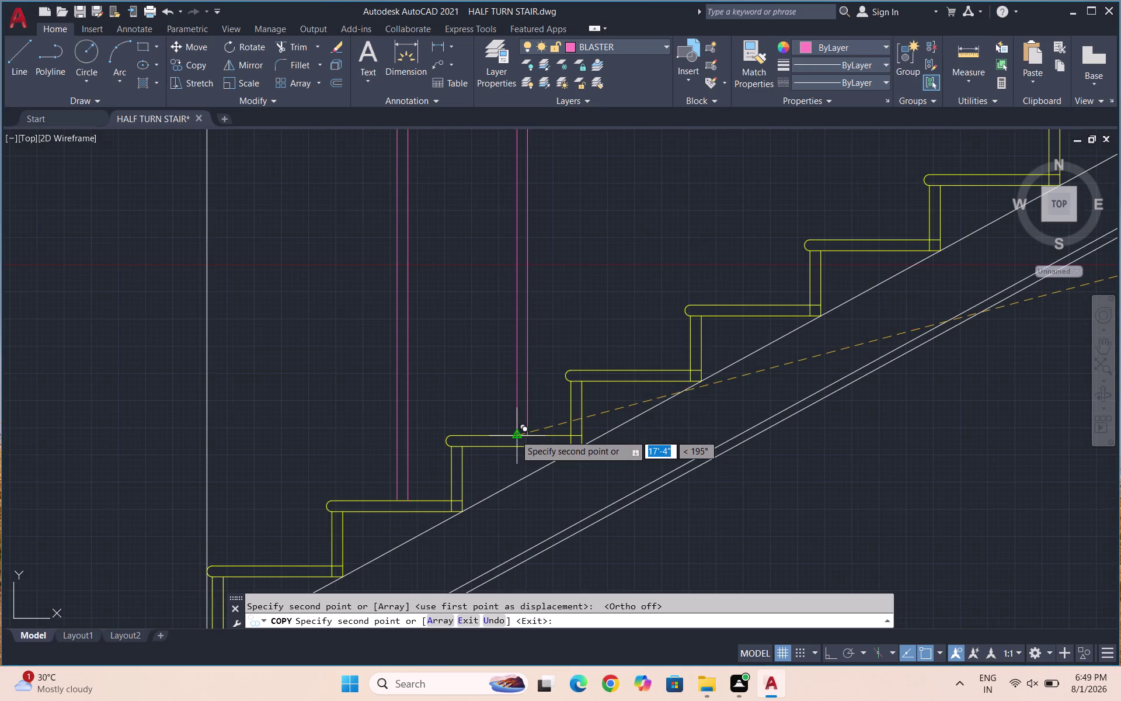
click(515, 435)
click(638, 372)
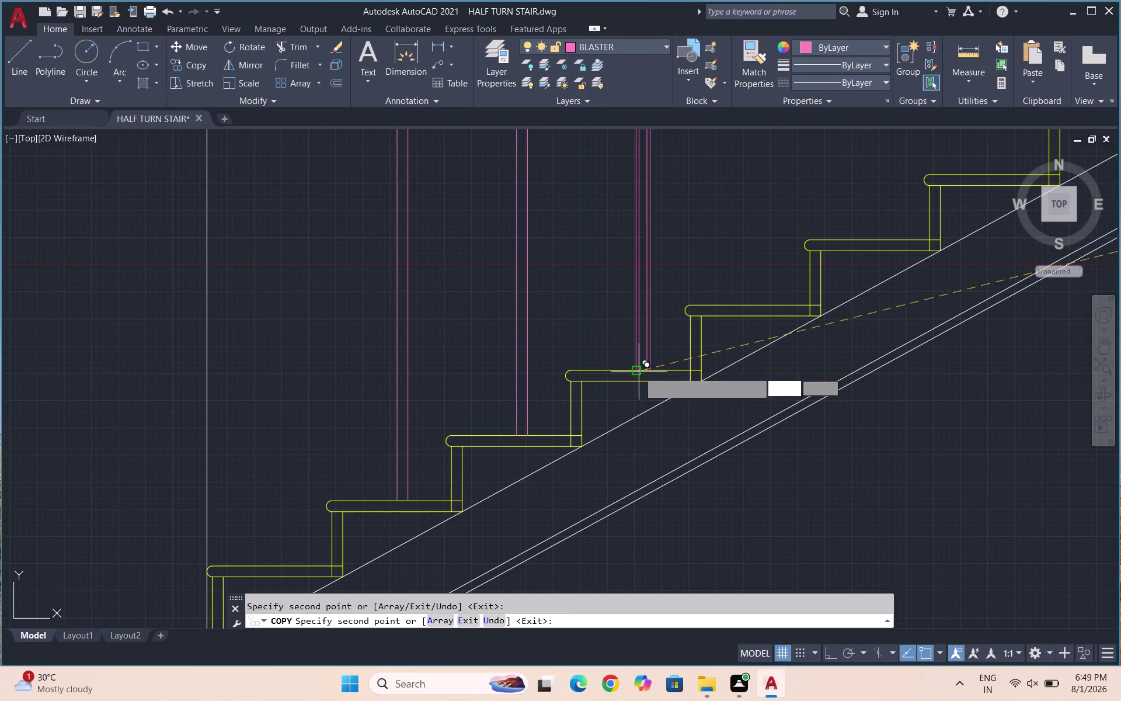
click(757, 305)
scroll(down, 3)
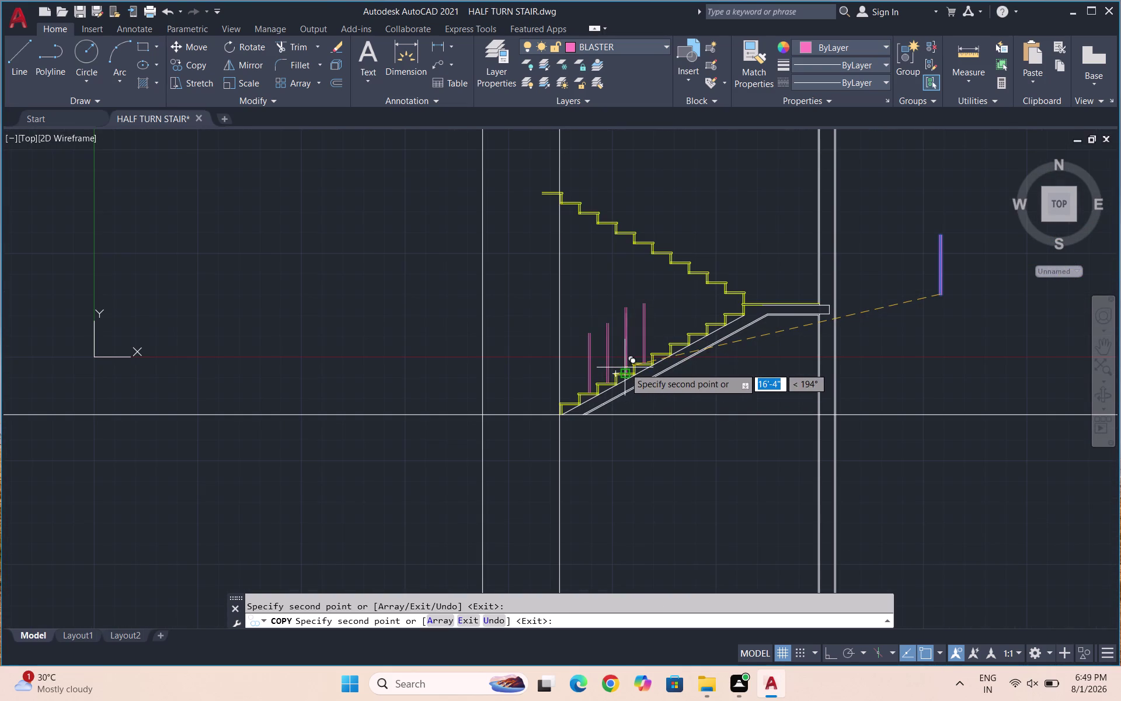
scroll(up, 3)
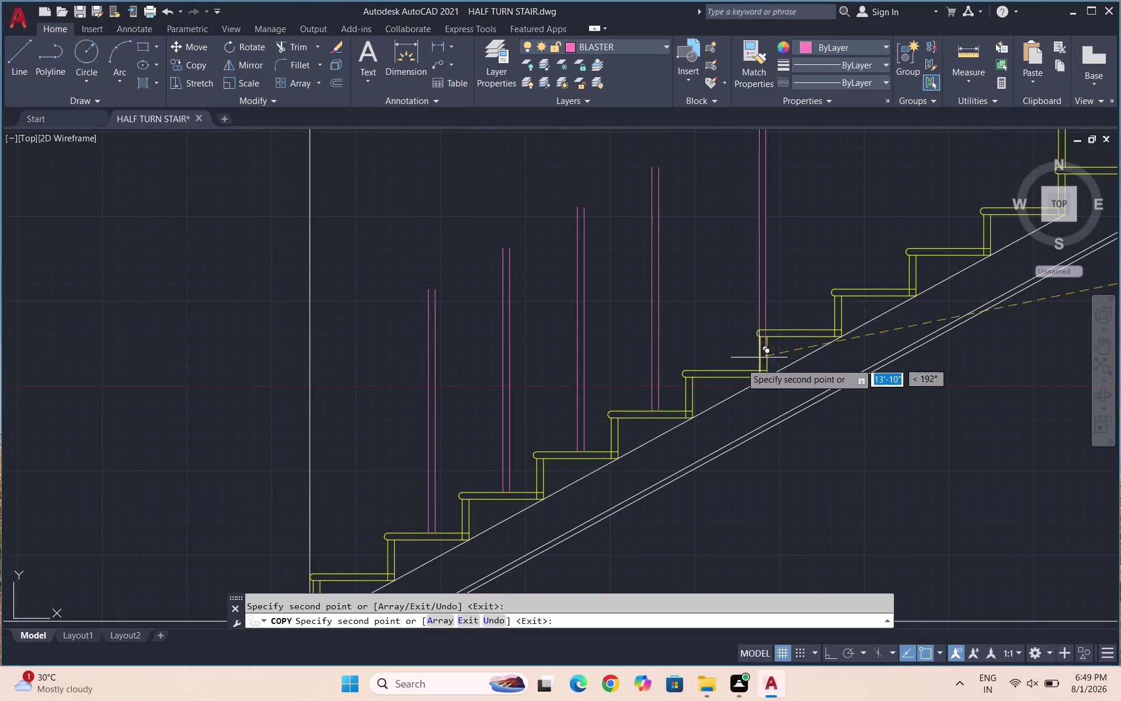
scroll(up, 3)
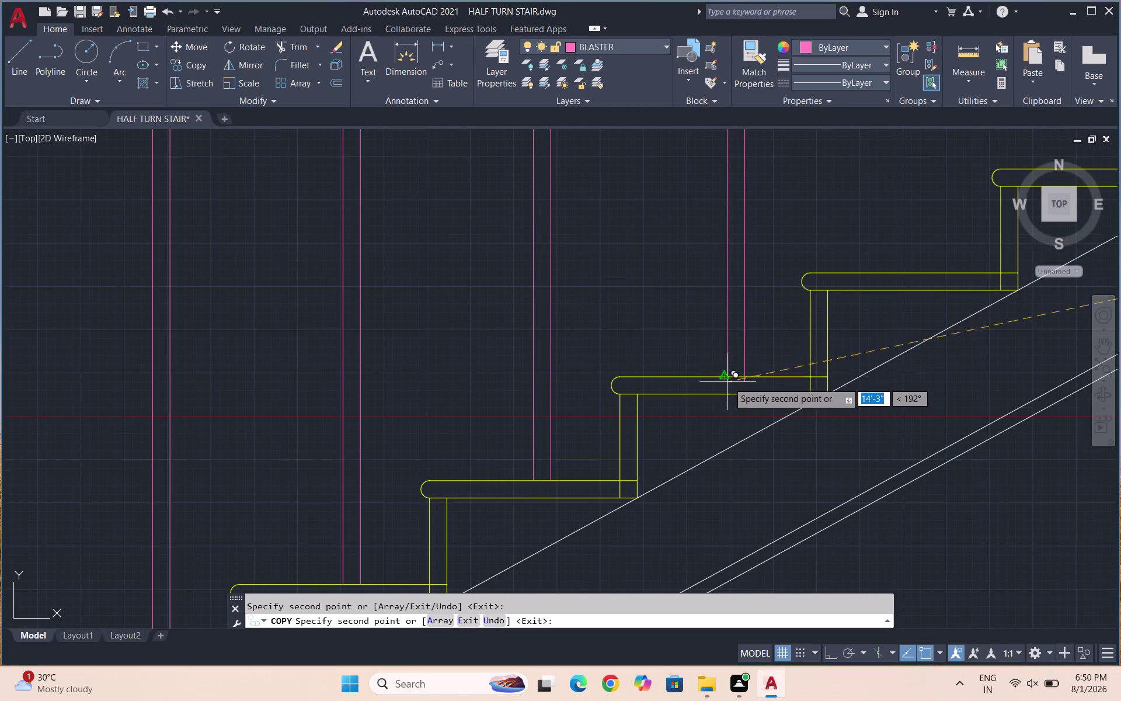
click(725, 373)
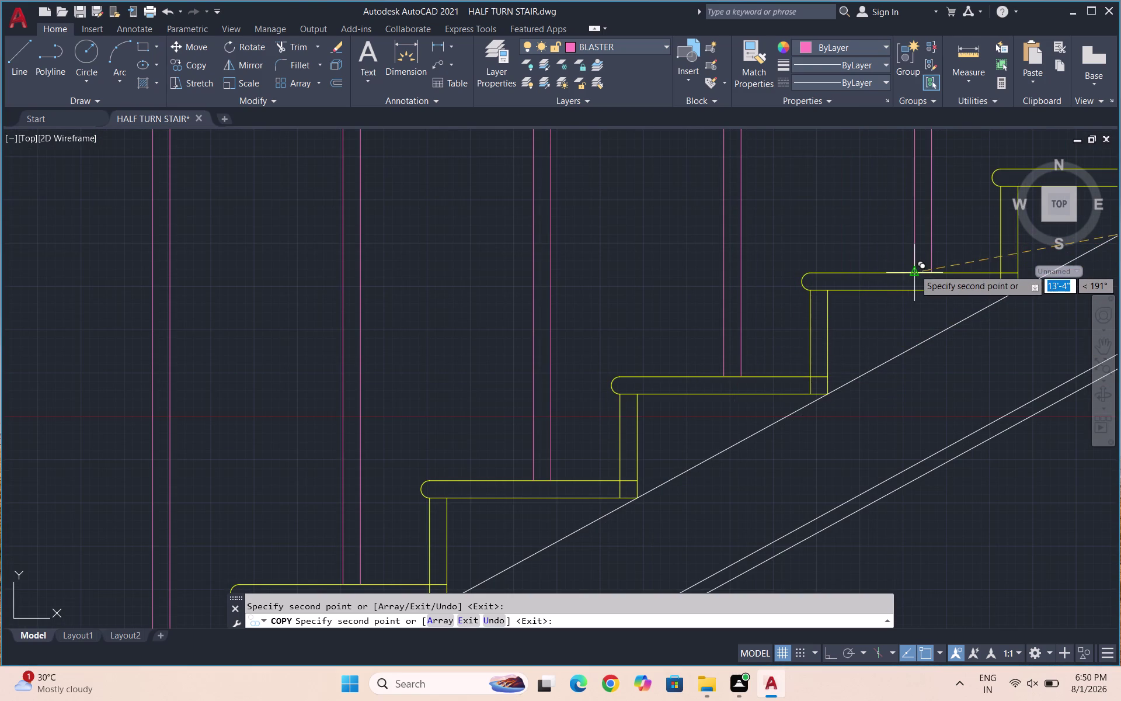
click(915, 270)
scroll(down, 3)
scroll(up, 3)
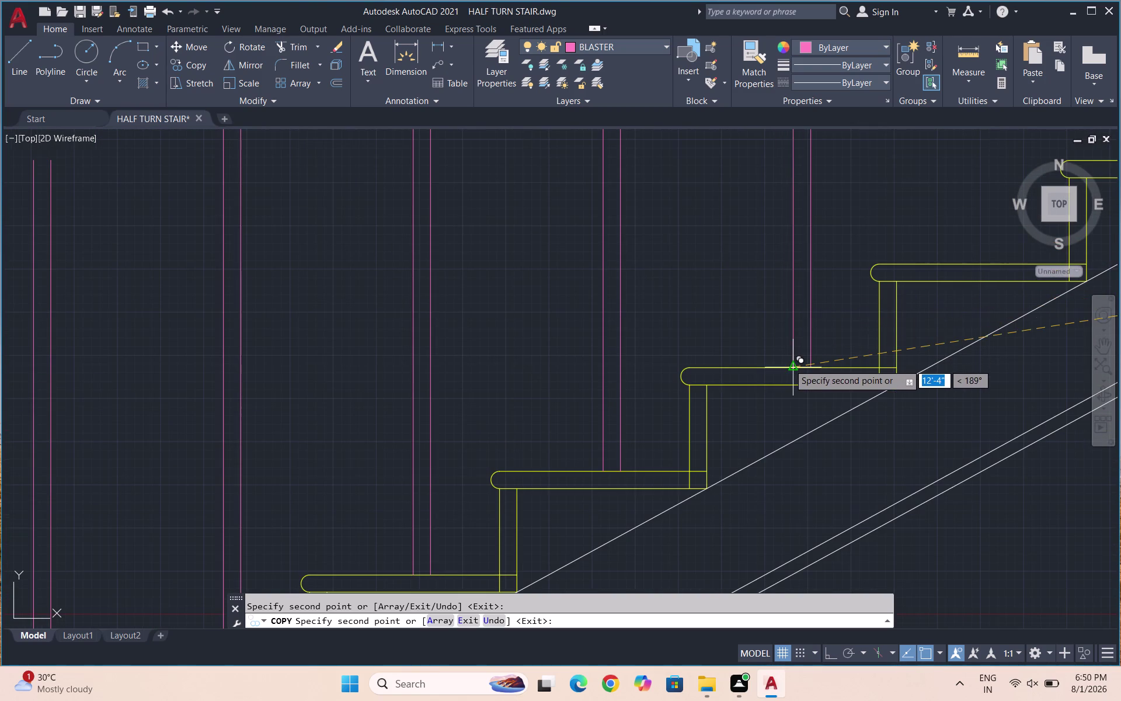
click(790, 366)
scroll(down, 3)
scroll(up, 3)
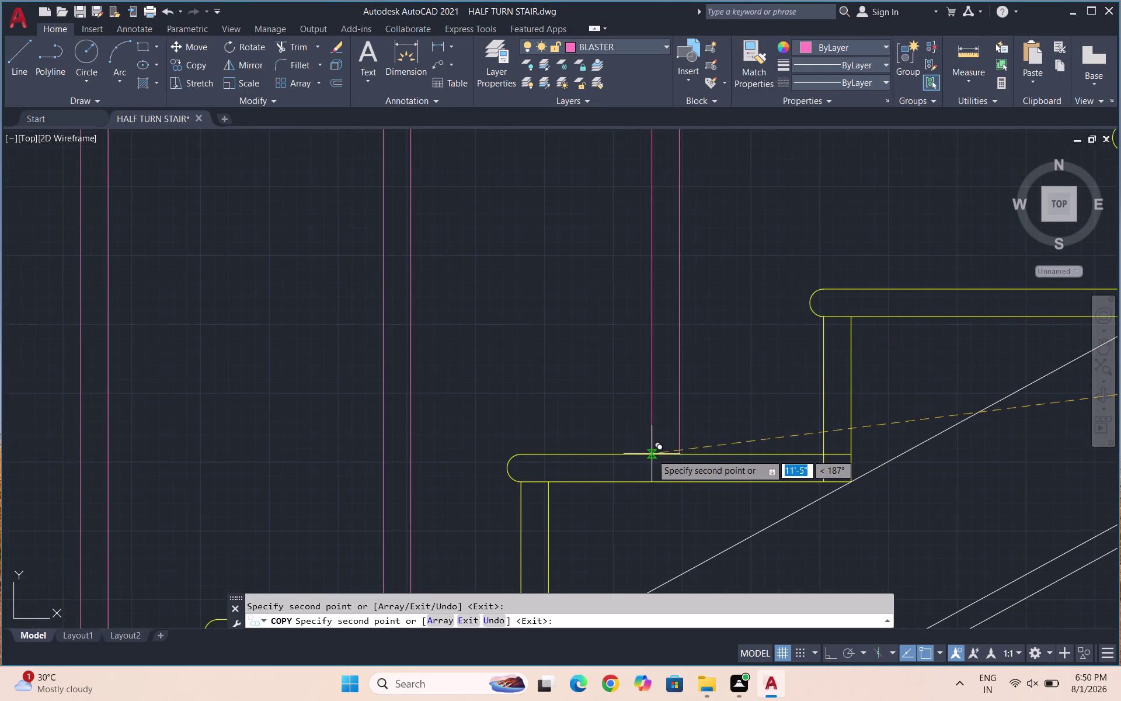
click(686, 453)
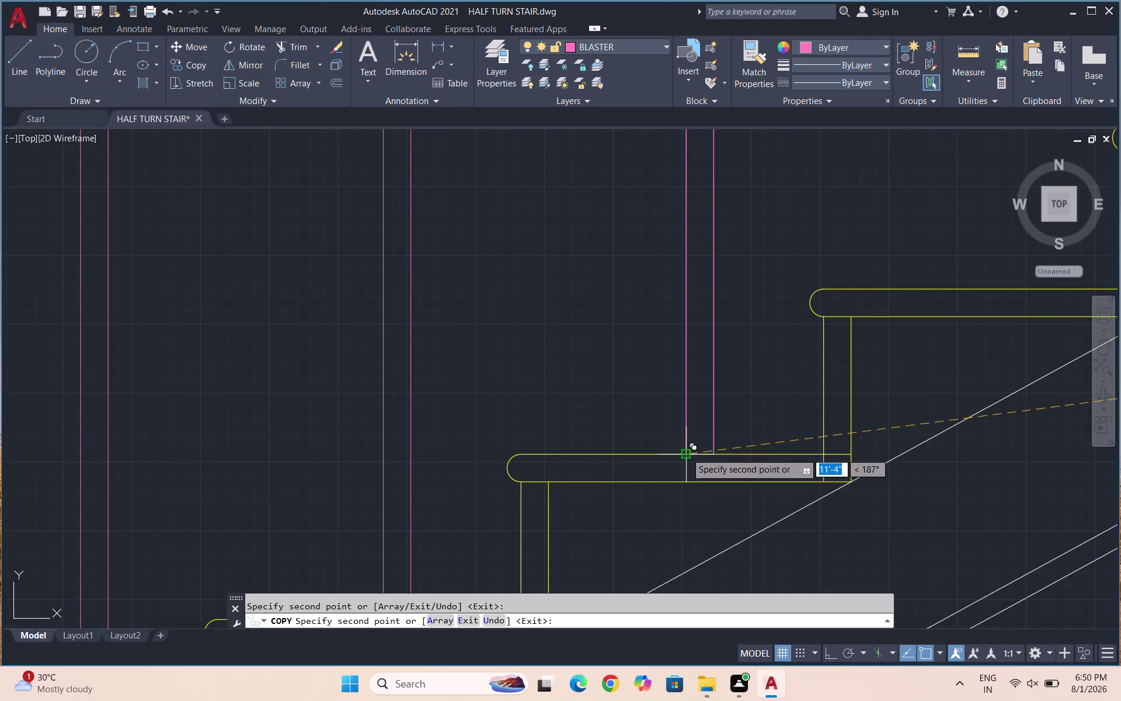
scroll(down, 3)
scroll(up, 3)
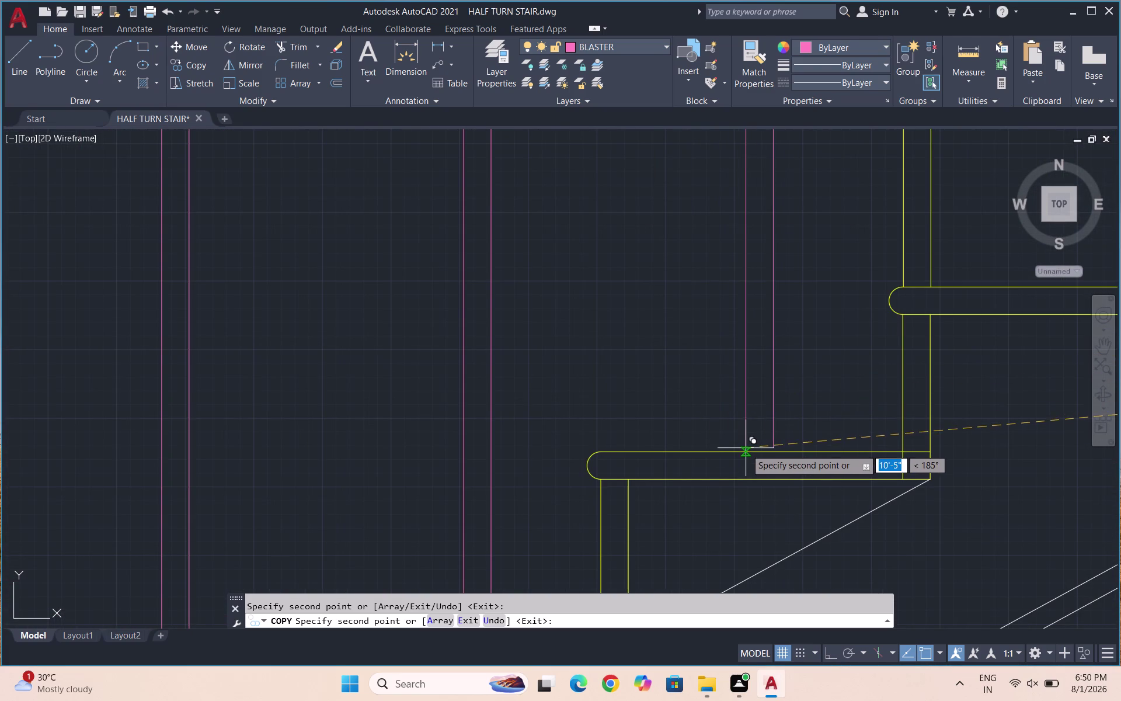
click(770, 450)
scroll(down, 3)
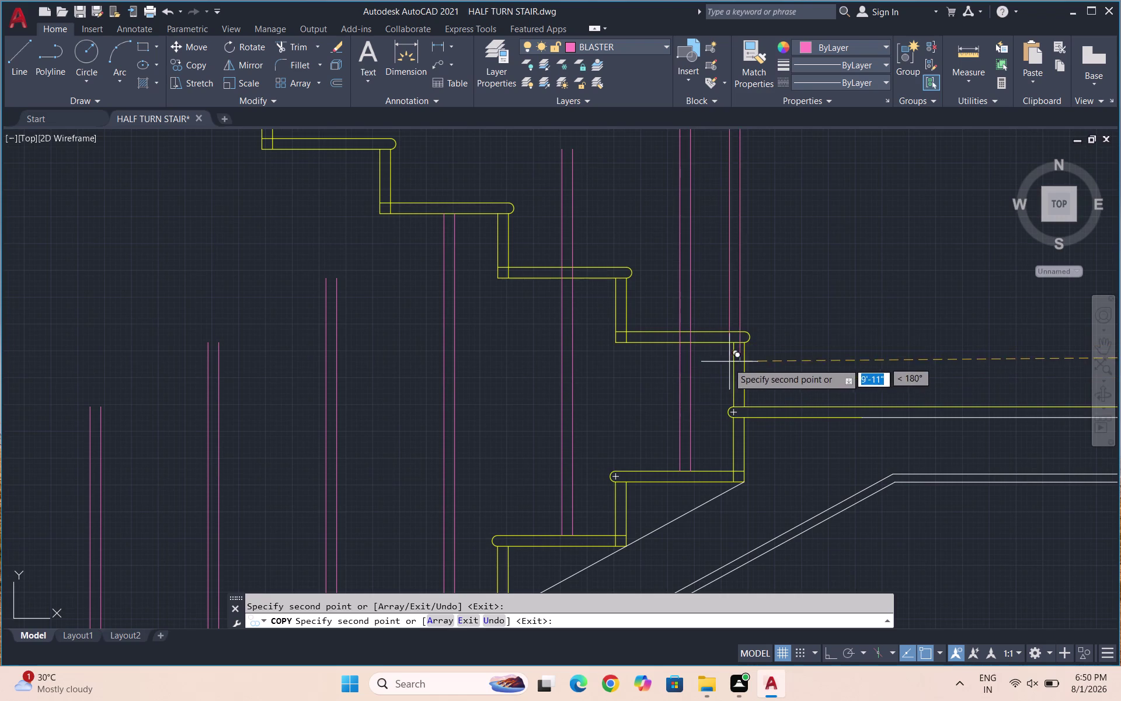
scroll(up, 3)
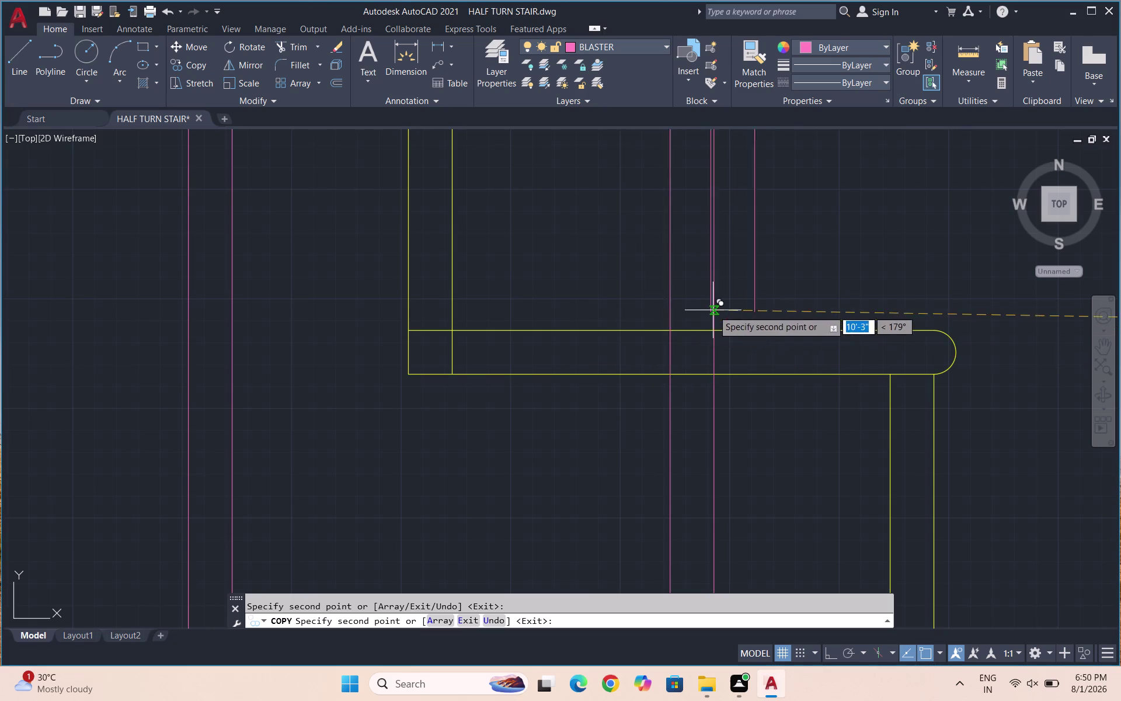
click(674, 335)
scroll(down, 3)
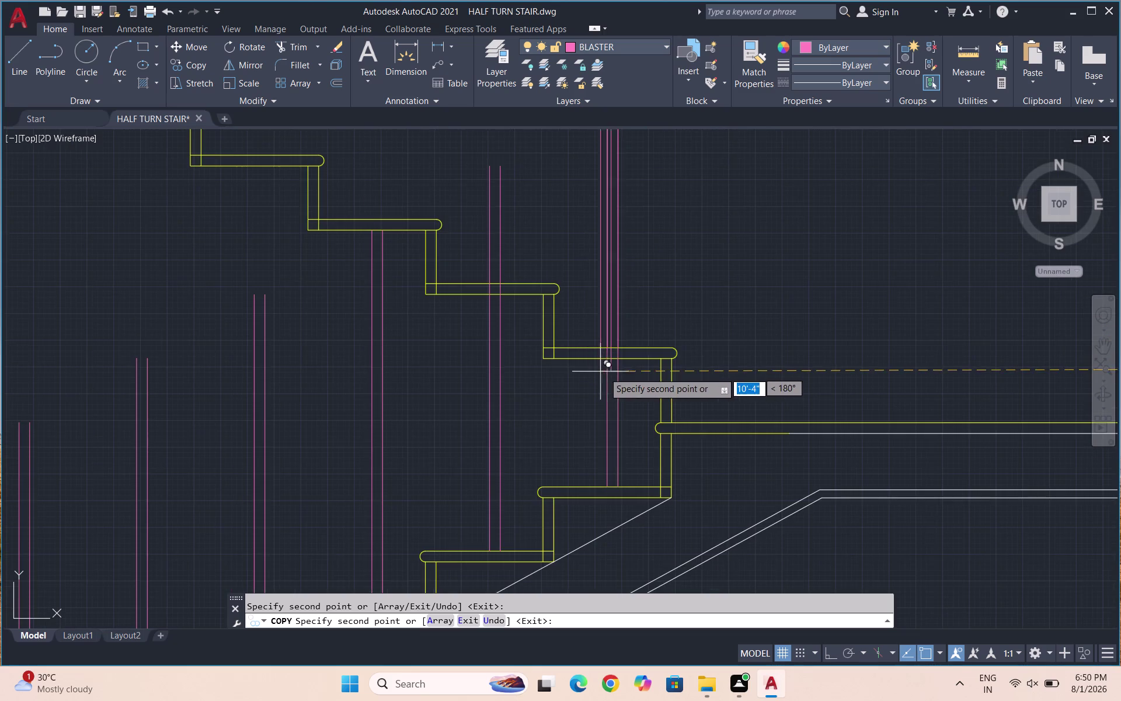
scroll(down, 3)
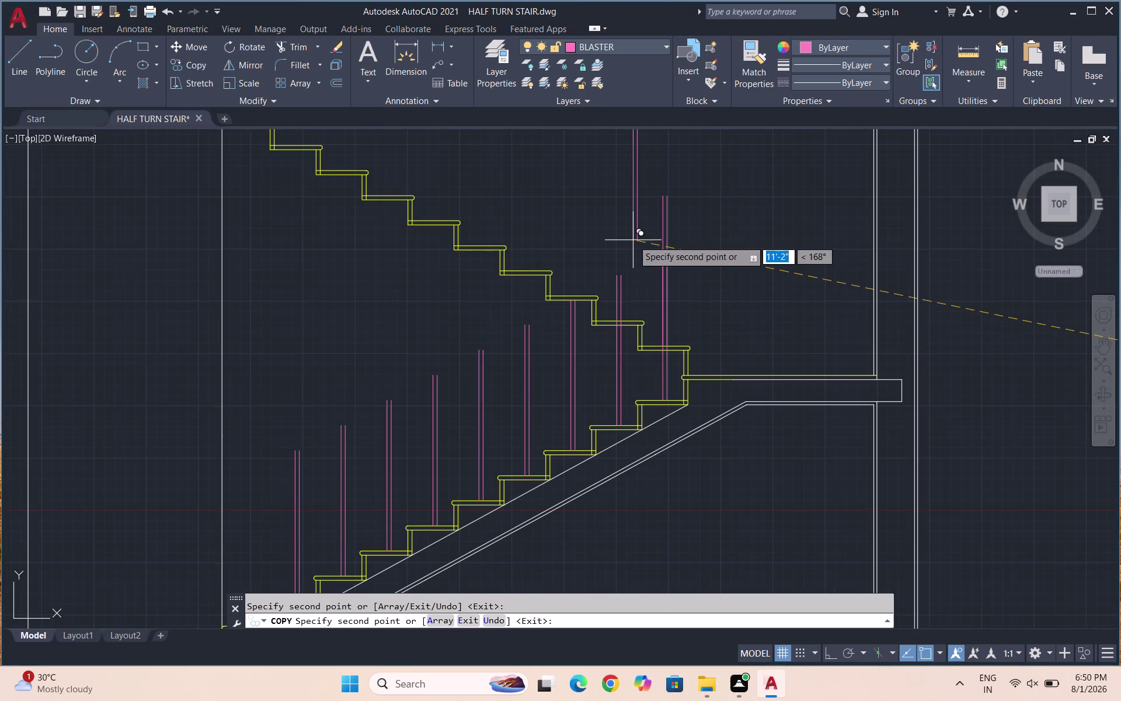
scroll(up, 3)
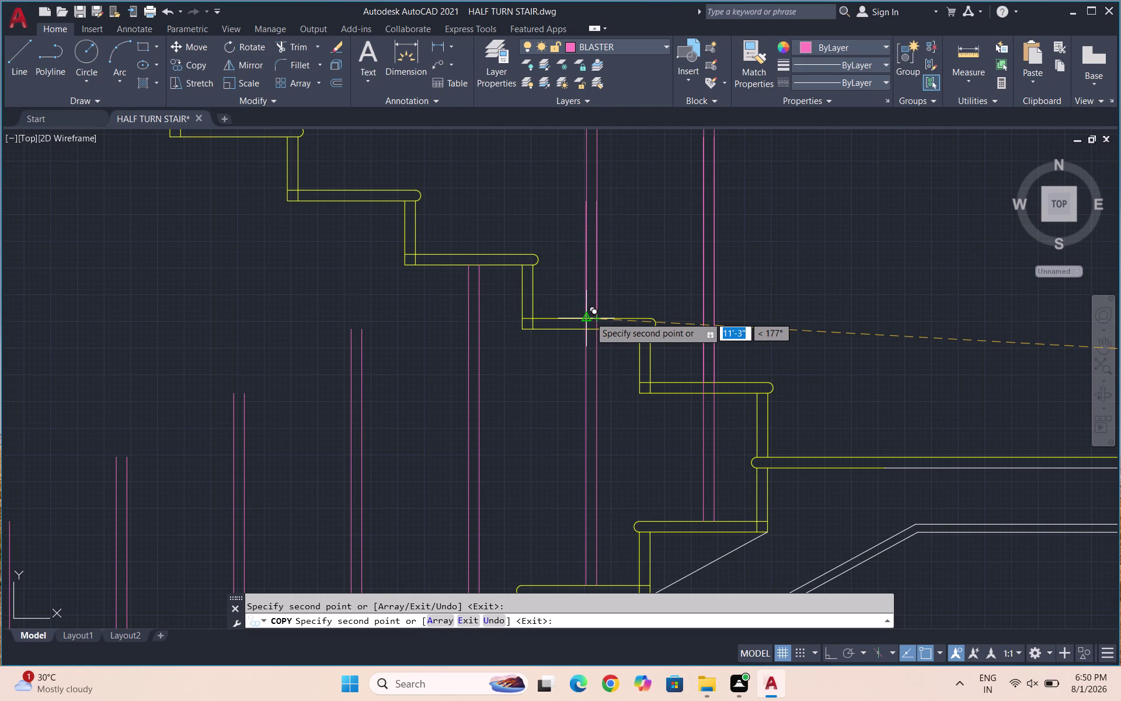
Place baluster copies on every upper-flight tread, then end the copy command.
click(590, 317)
scroll(down, 3)
scroll(up, 3)
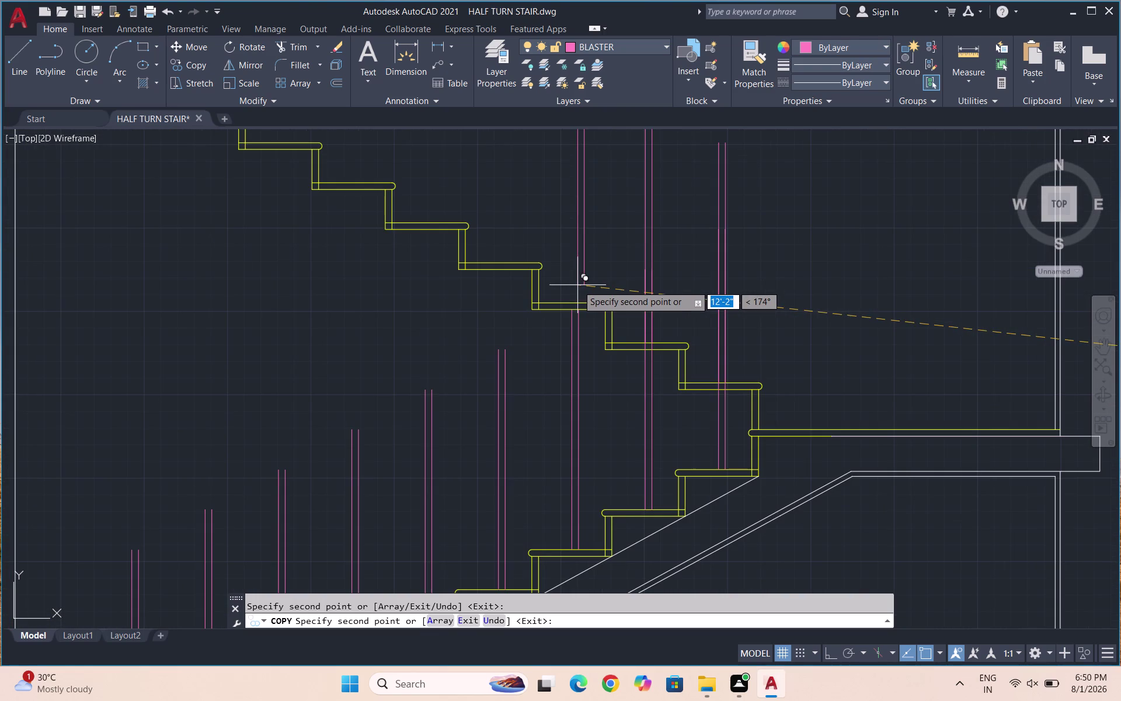
click(570, 303)
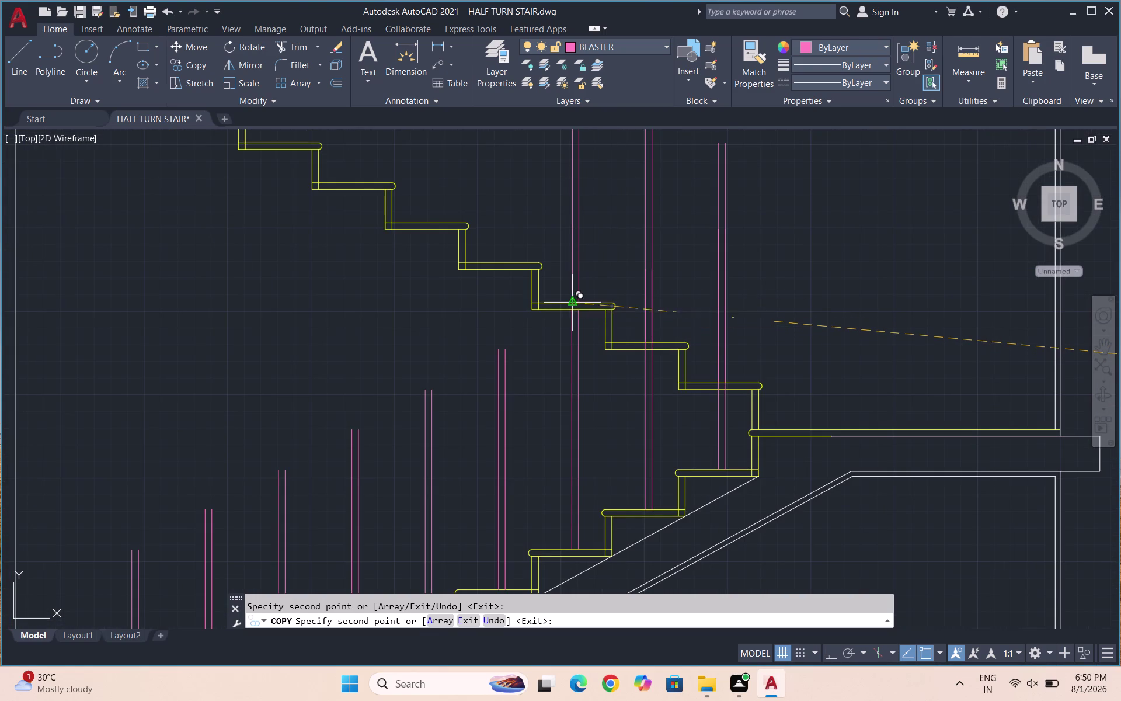
click(501, 266)
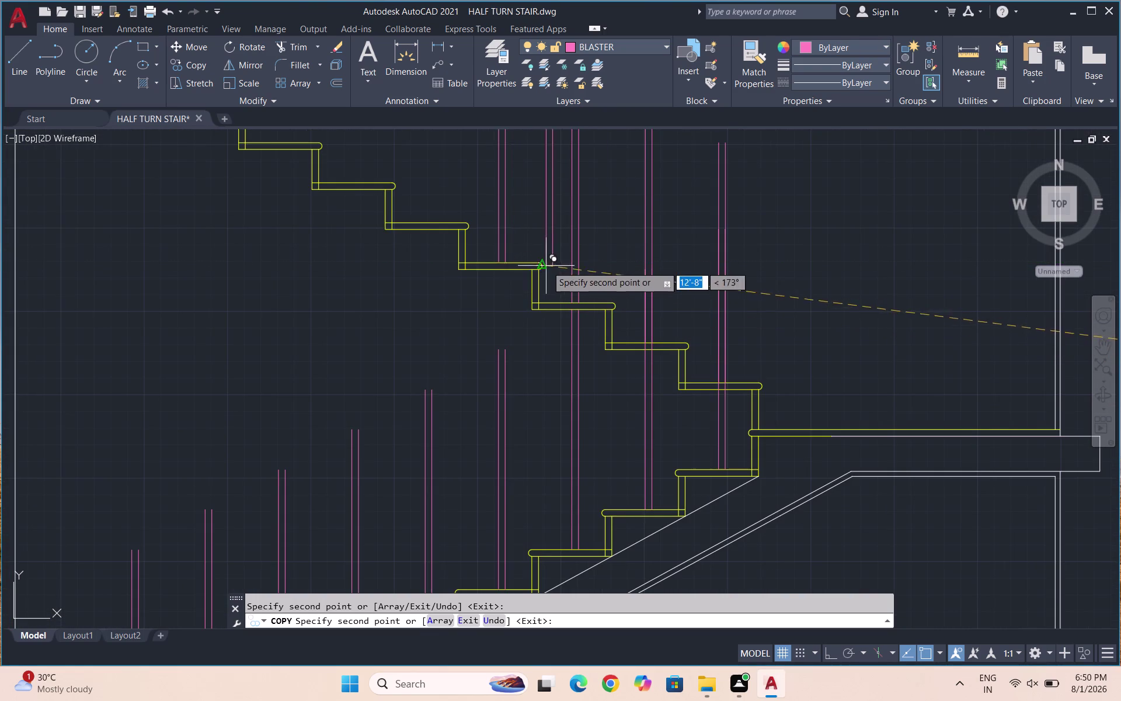
scroll(down, 3)
scroll(up, 3)
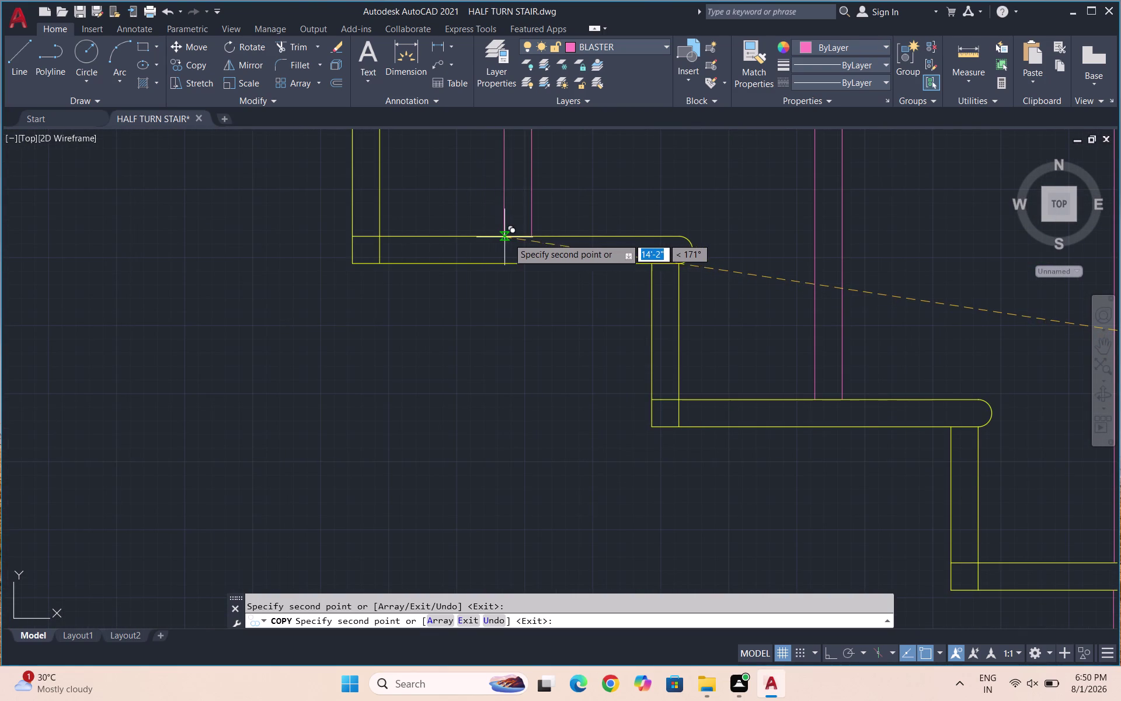
click(516, 239)
scroll(down, 3)
scroll(up, 3)
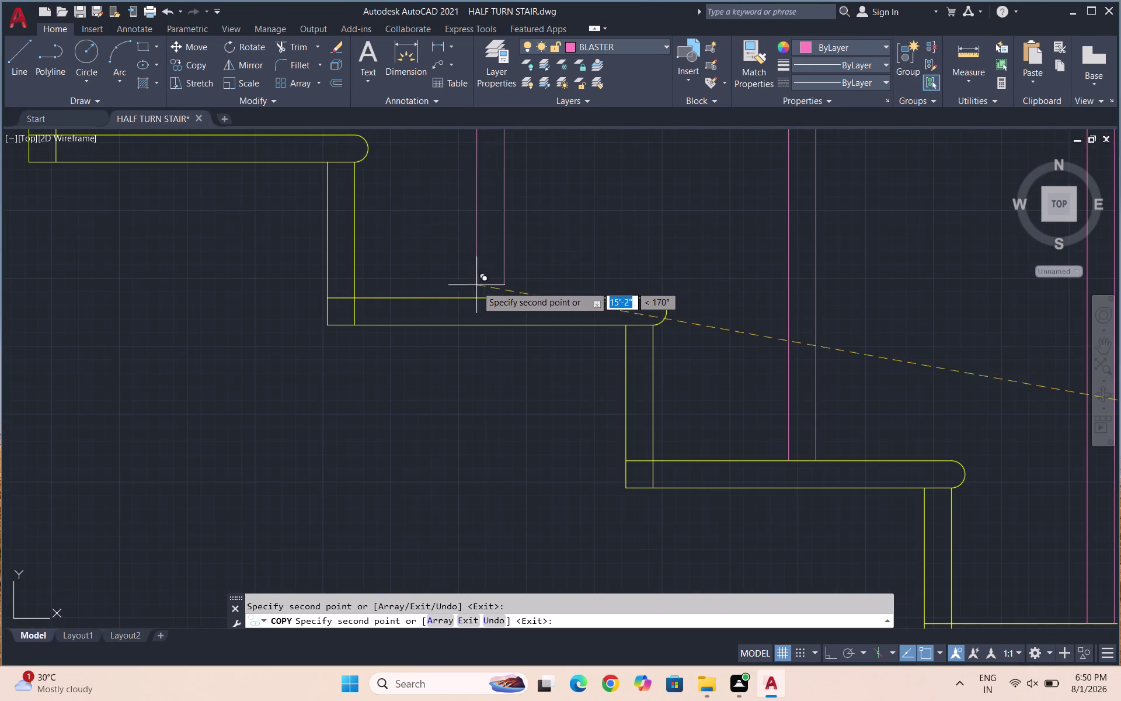
click(491, 297)
scroll(down, 3)
scroll(up, 3)
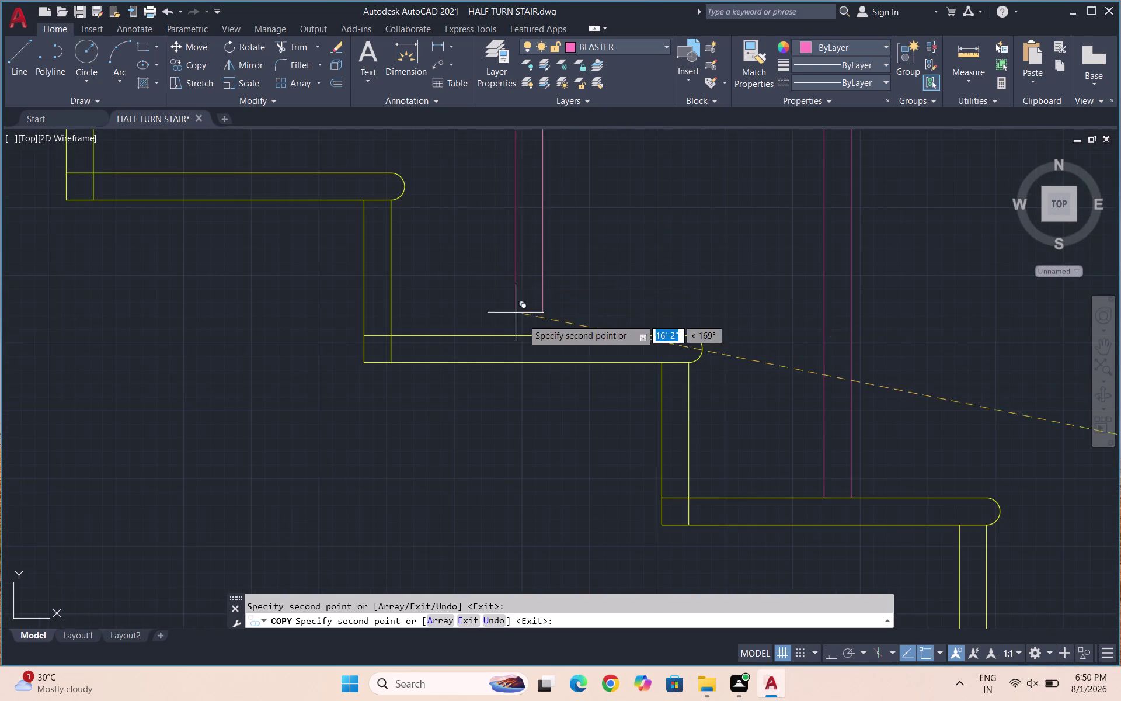
click(526, 337)
scroll(down, 3)
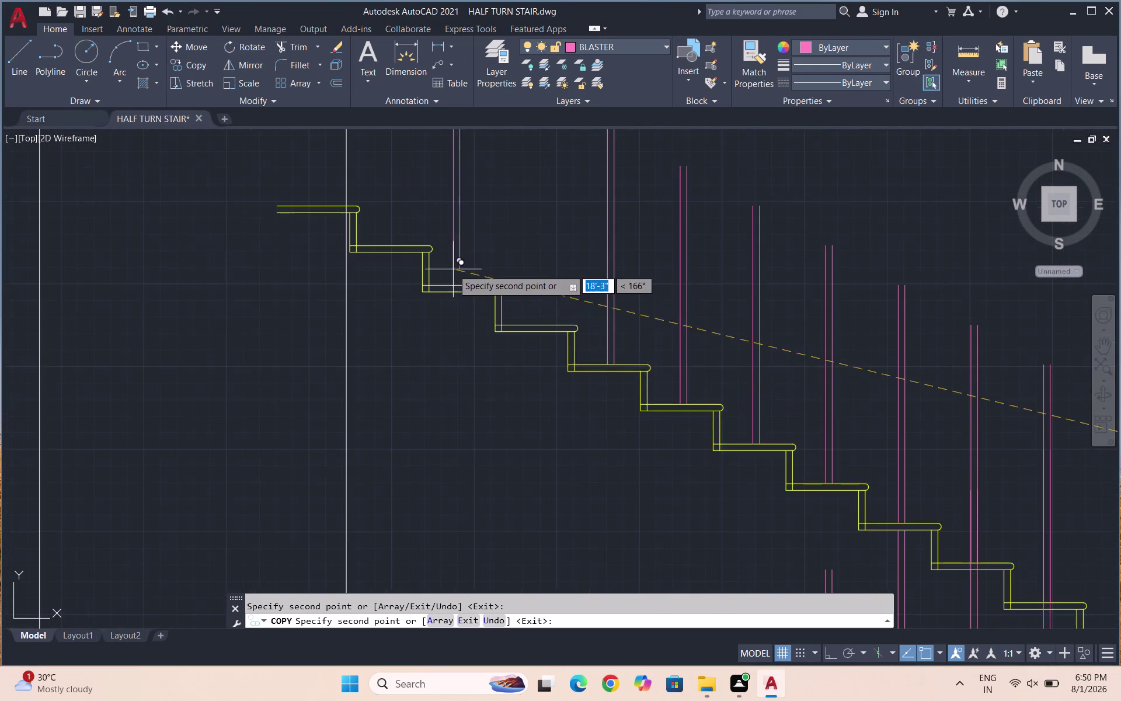
scroll(up, 3)
scroll(down, 3)
scroll(up, 3)
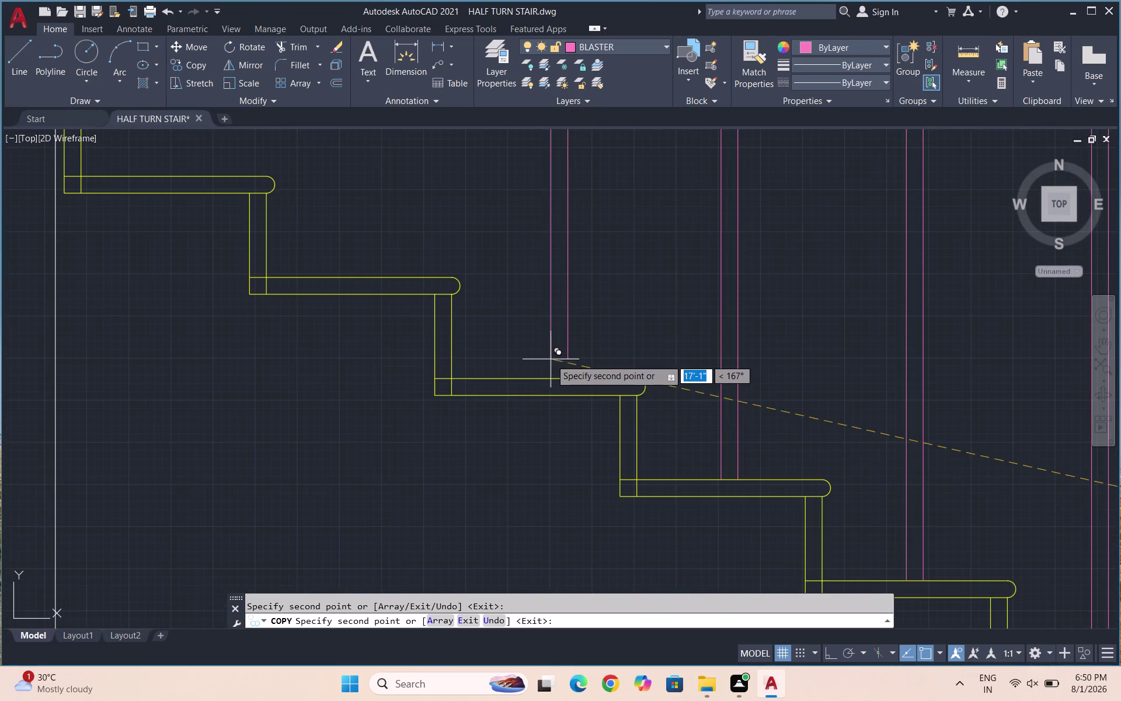
click(536, 379)
scroll(down, 3)
scroll(up, 3)
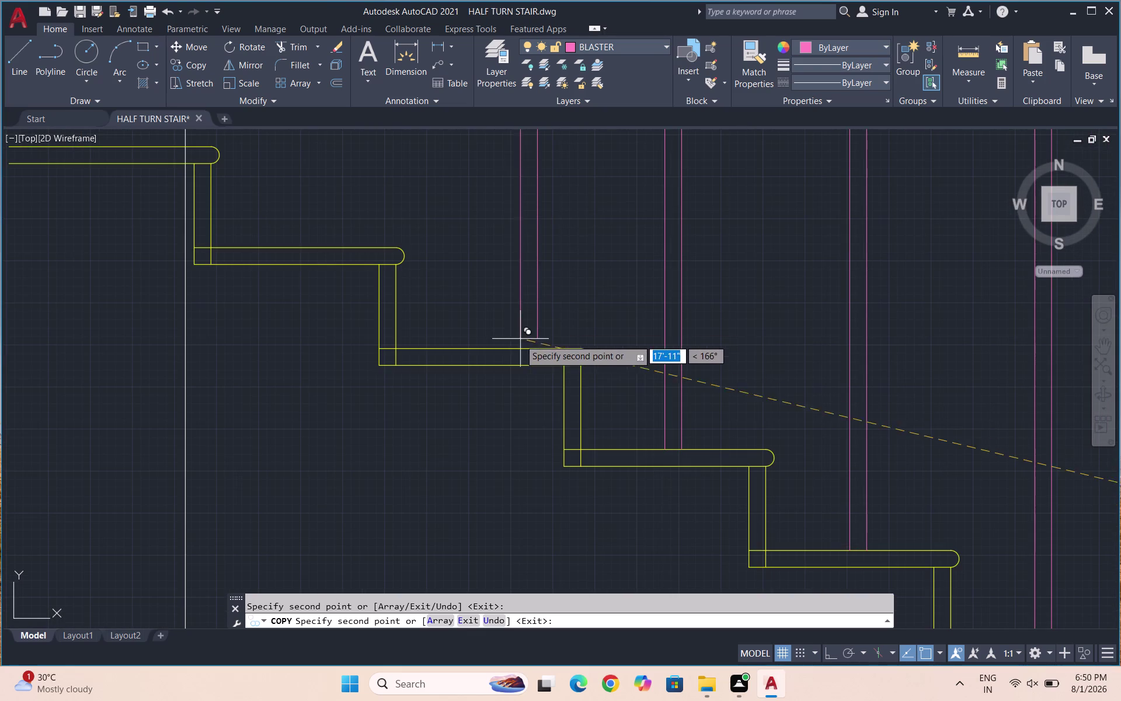
click(482, 347)
scroll(down, 3)
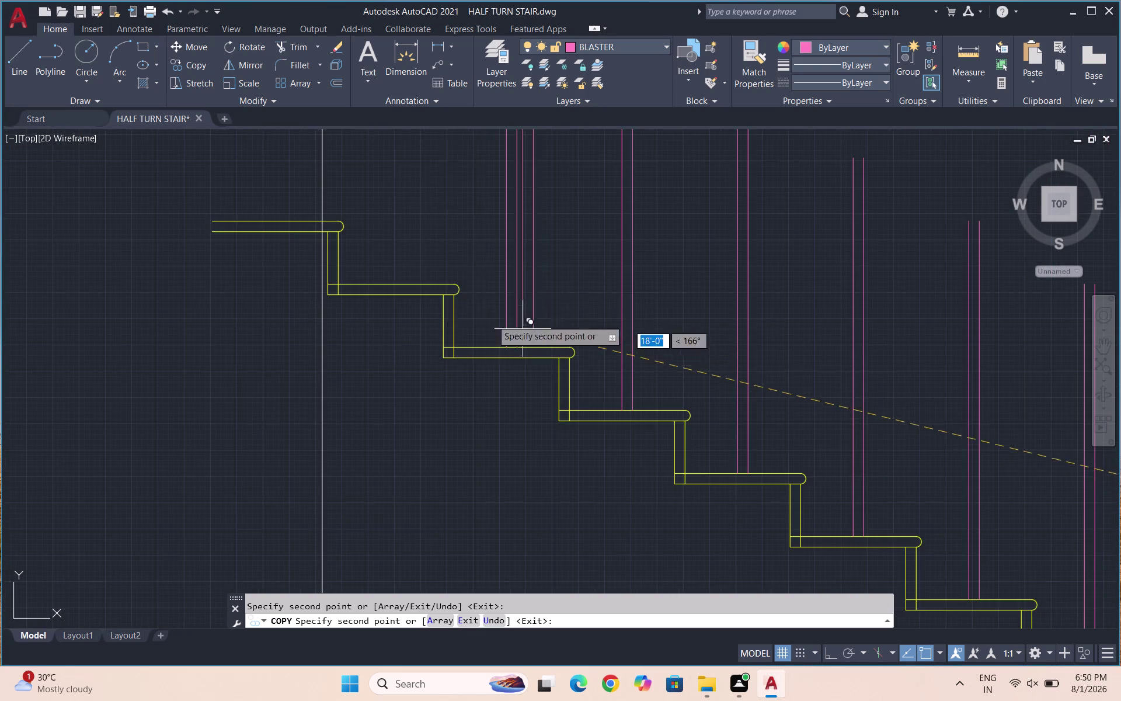
scroll(up, 3)
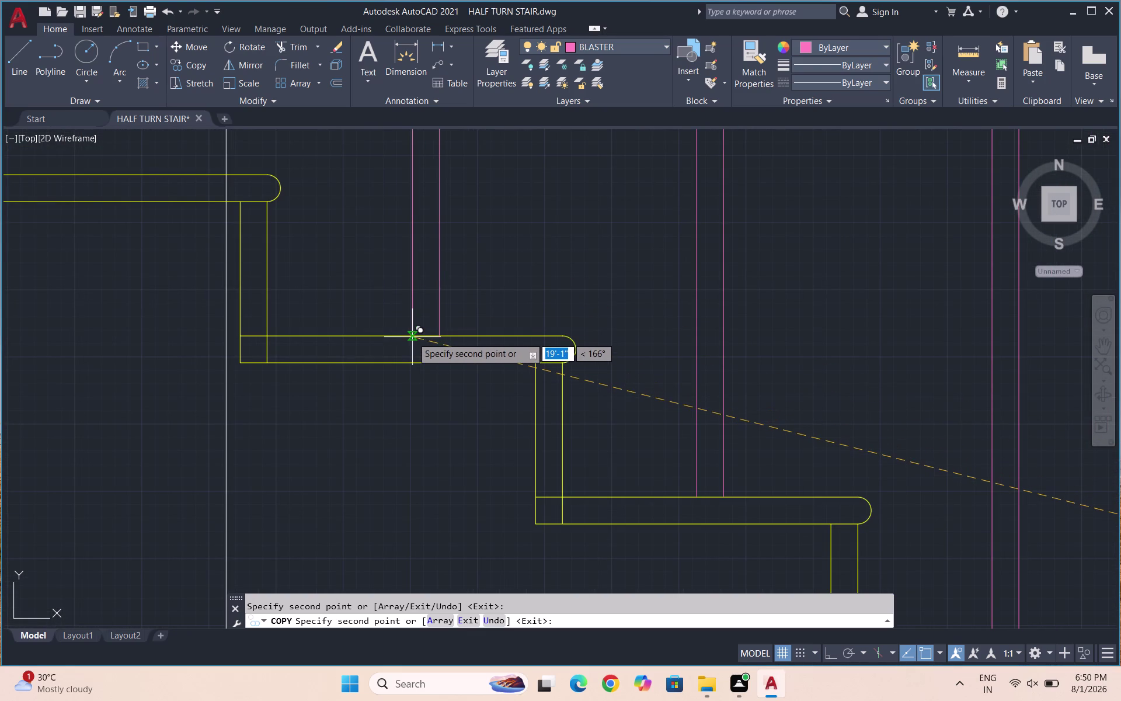
click(404, 337)
scroll(down, 3)
scroll(down, 3)
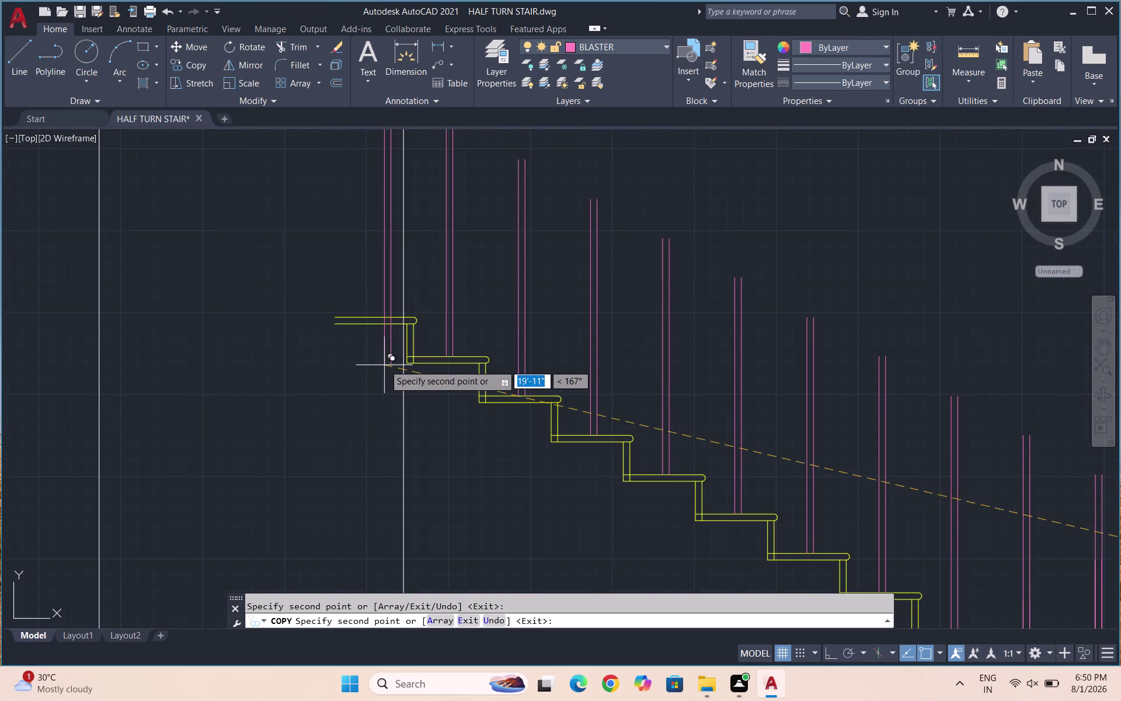
key(Escape)
scroll(down, 3)
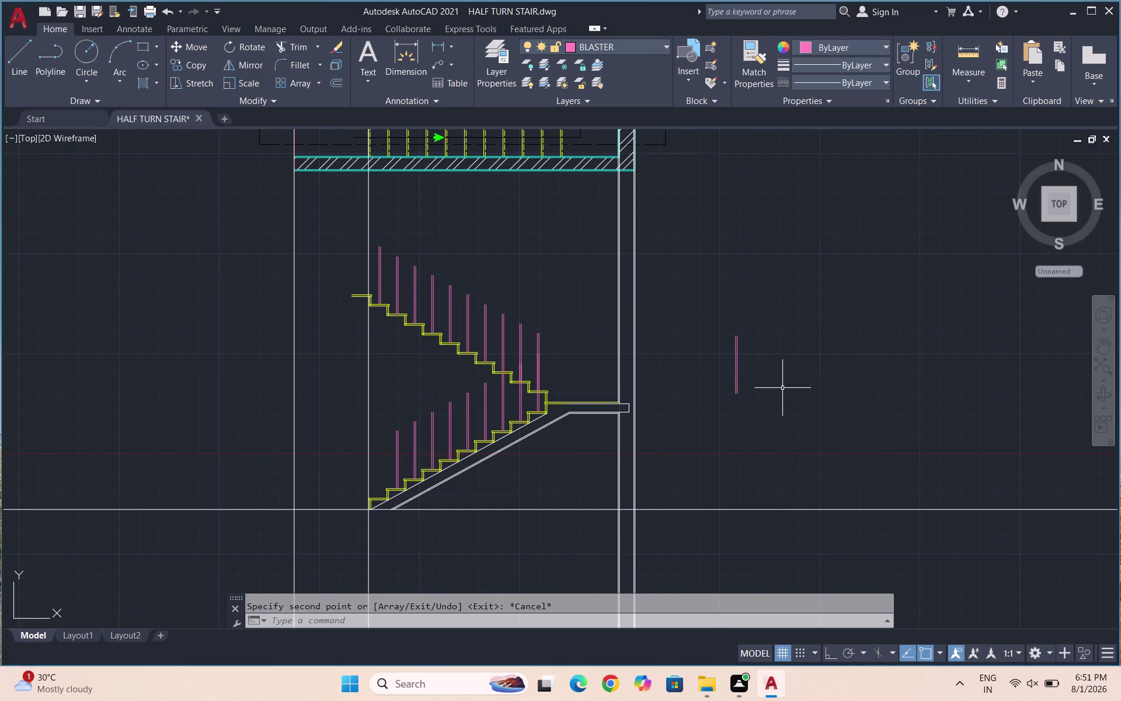
key(Escape)
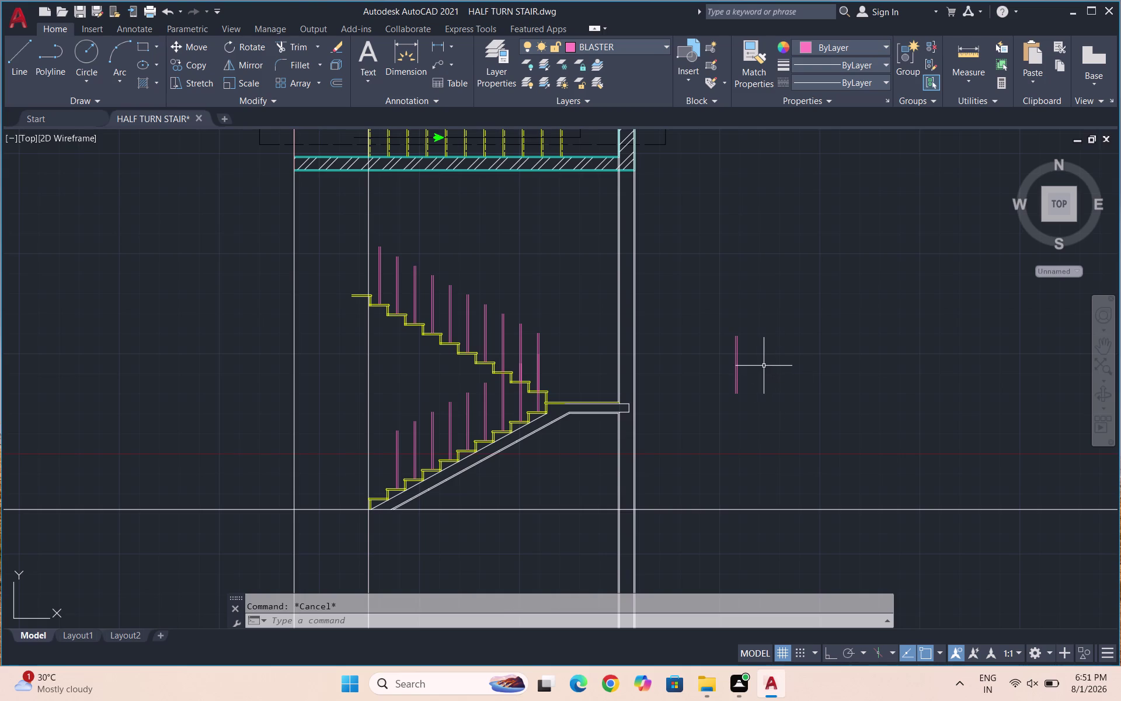
Erase the stray pink line and make NEWPOST the current layer.
drag(763, 365, 743, 363)
click(700, 370)
key(Delete)
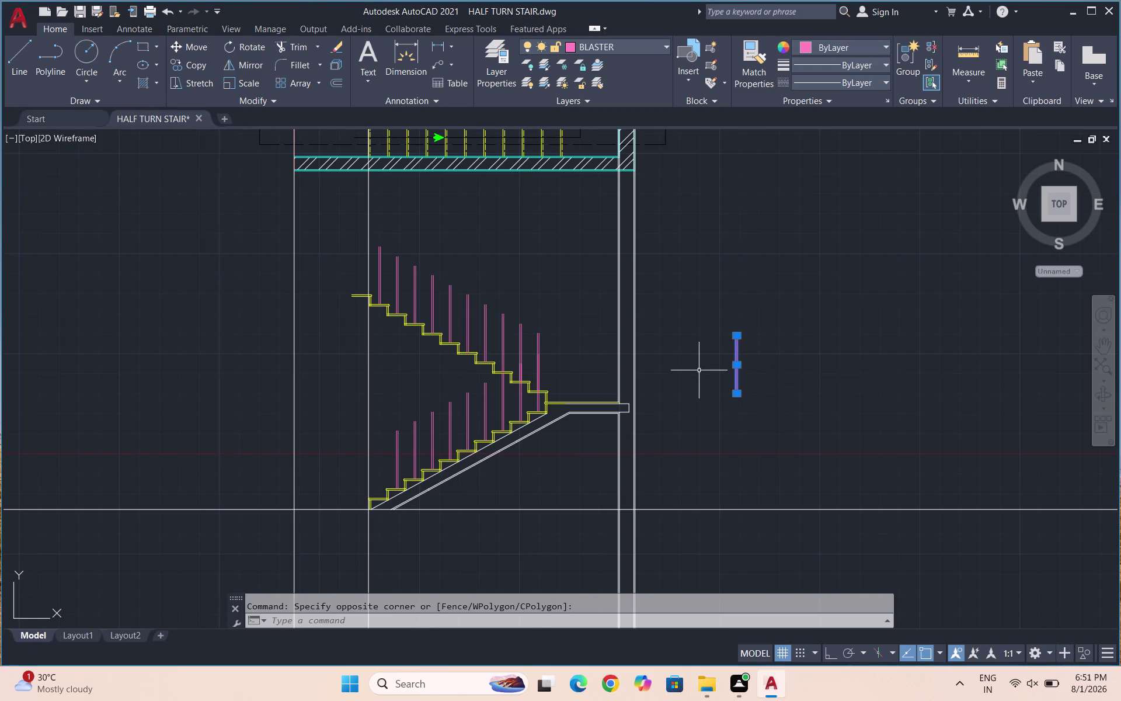
key(l)
key(Return)
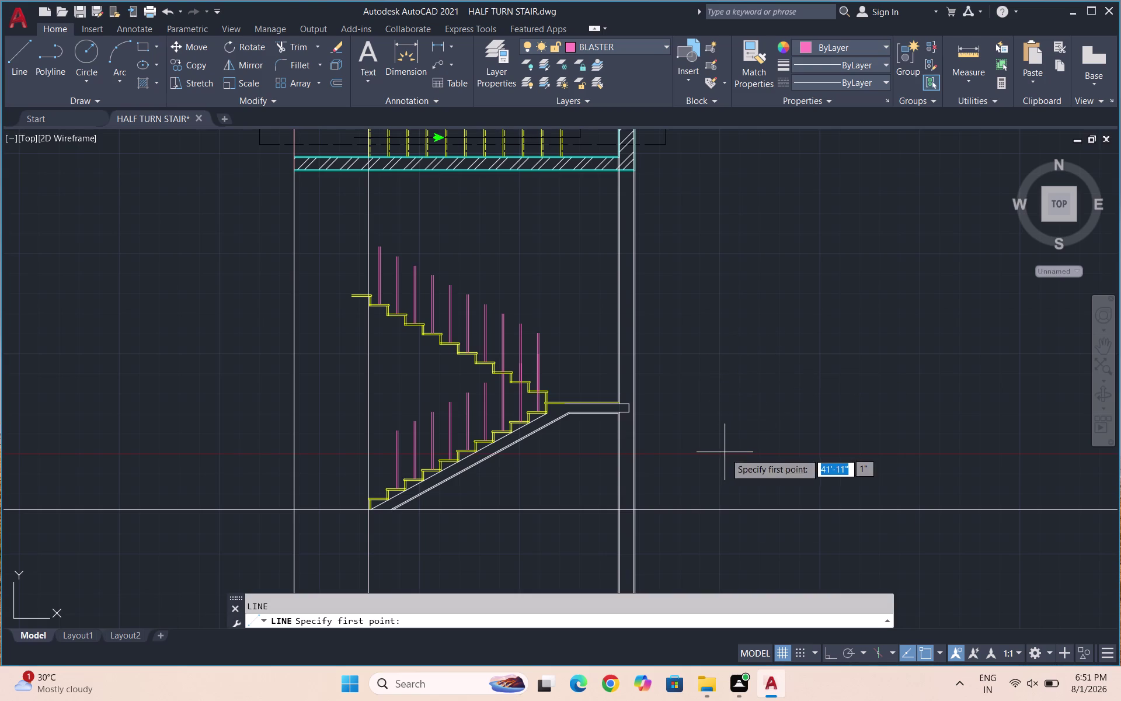
key(Escape)
click(614, 43)
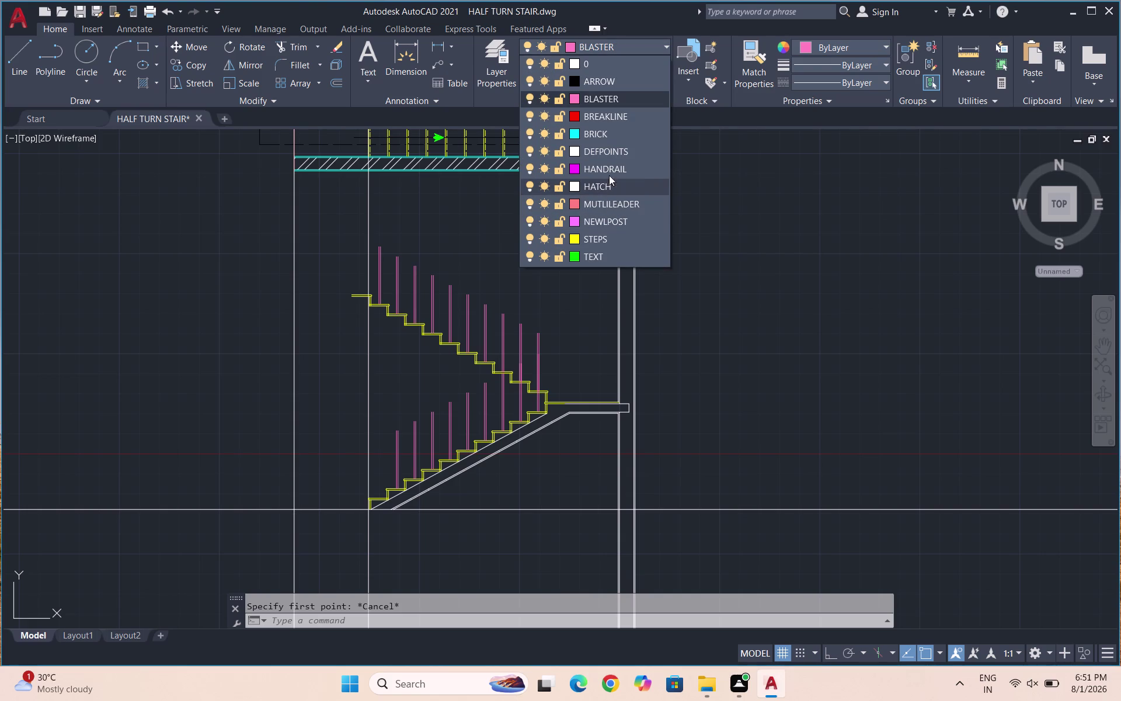
click(608, 221)
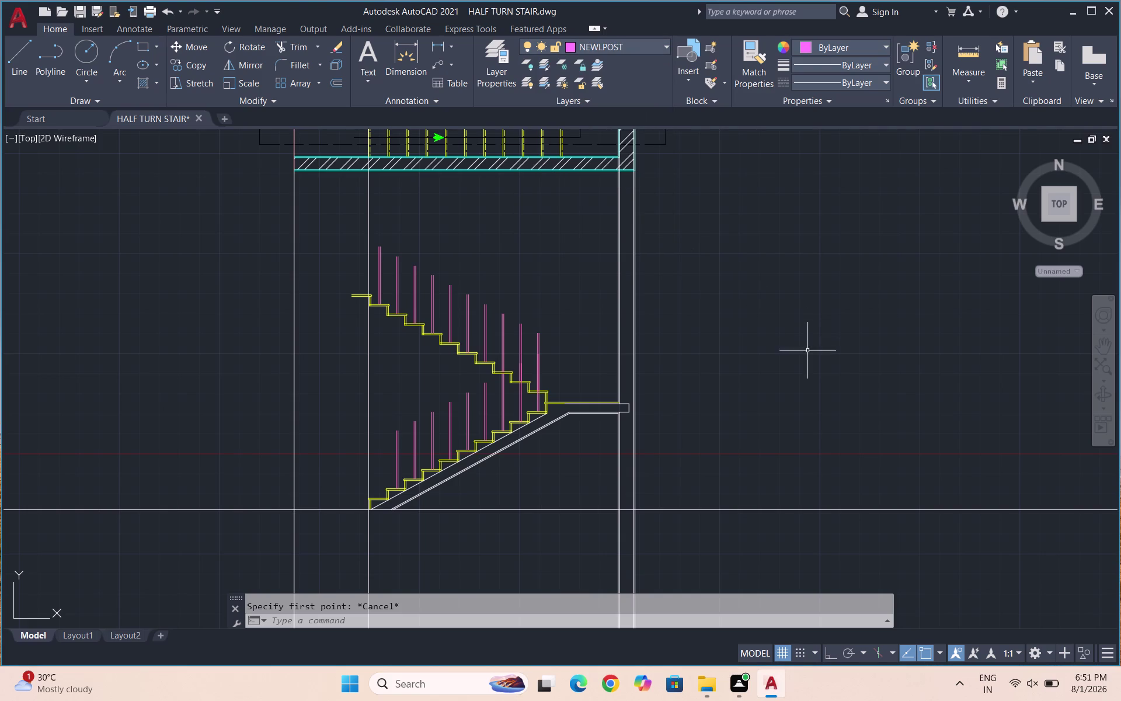
Draw a 3'3" vertical post line with Ortho on.
key(l)
key(Return)
click(797, 438)
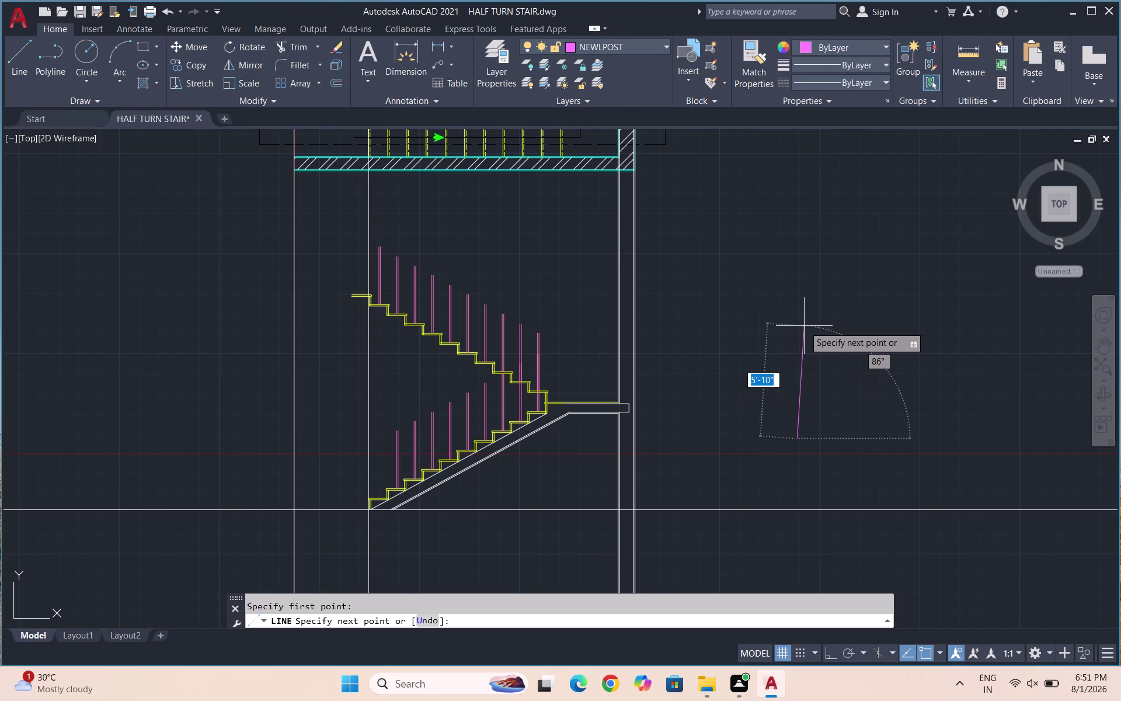
key(F8)
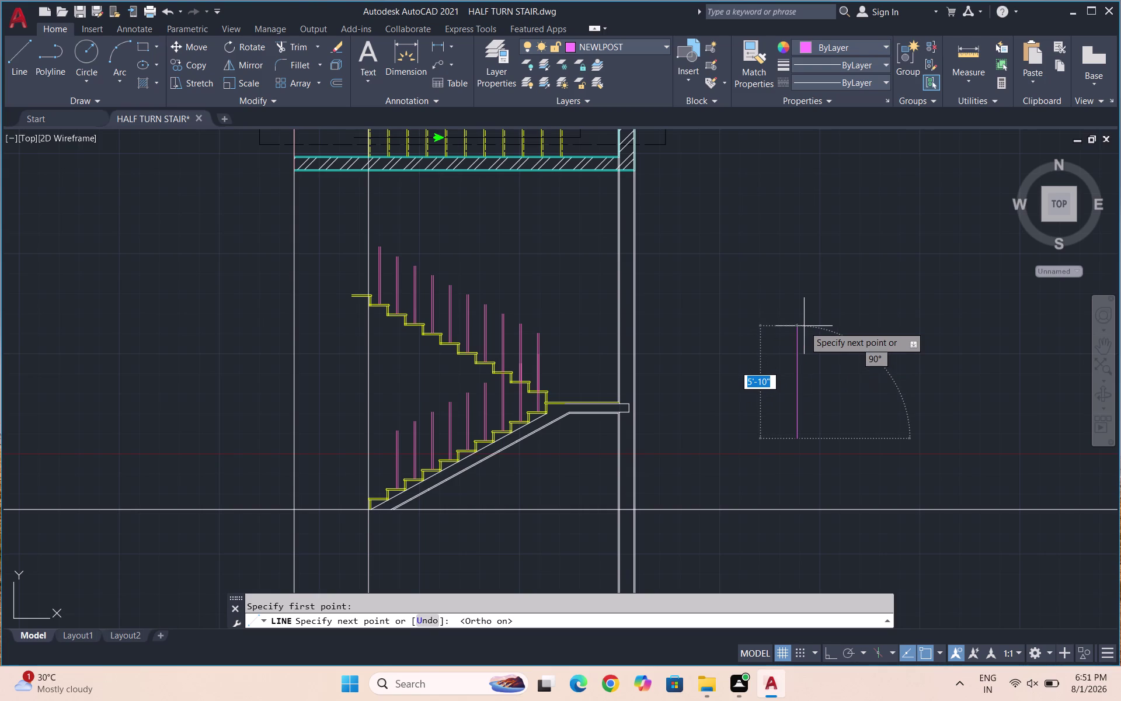
text(3'3)
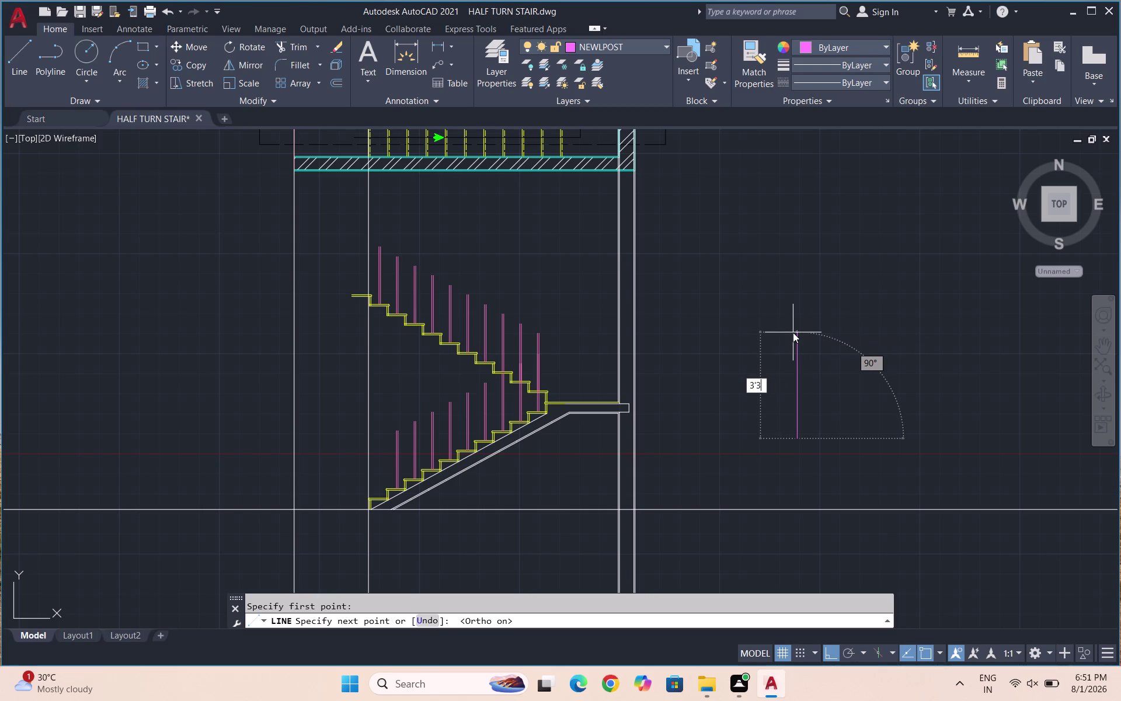
text(")
click(793, 332)
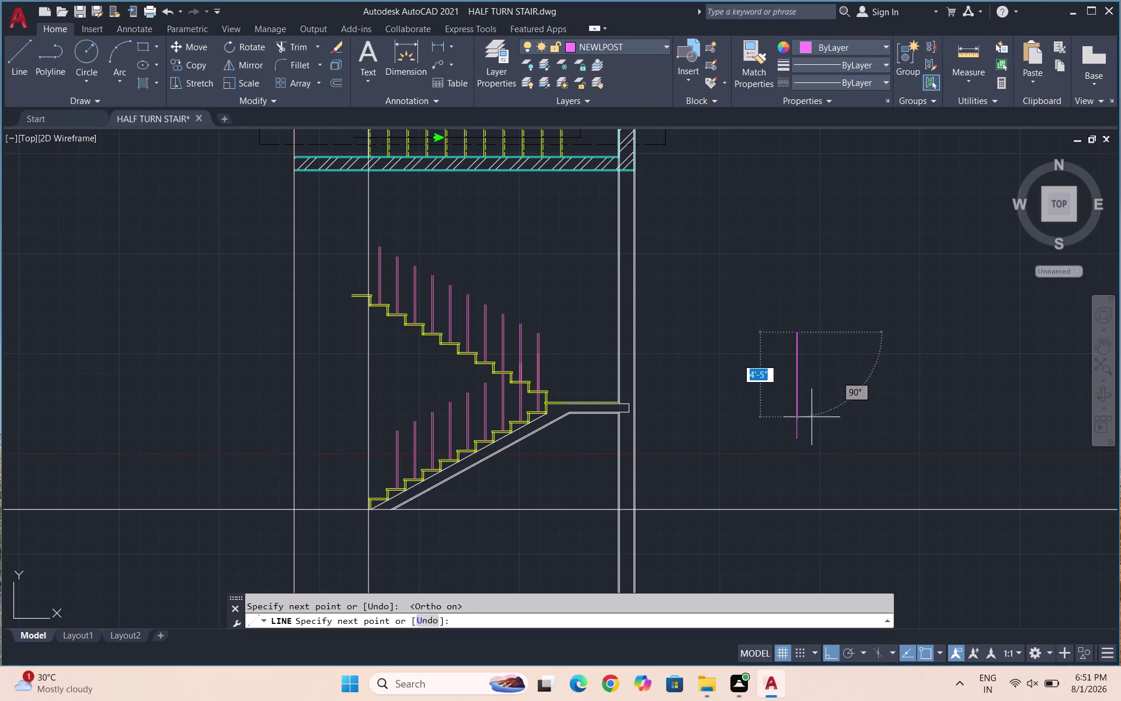
key(Escape)
Offset the post line 1" to create a parallel pair.
drag(813, 380, 774, 380)
click(756, 385)
key(o)
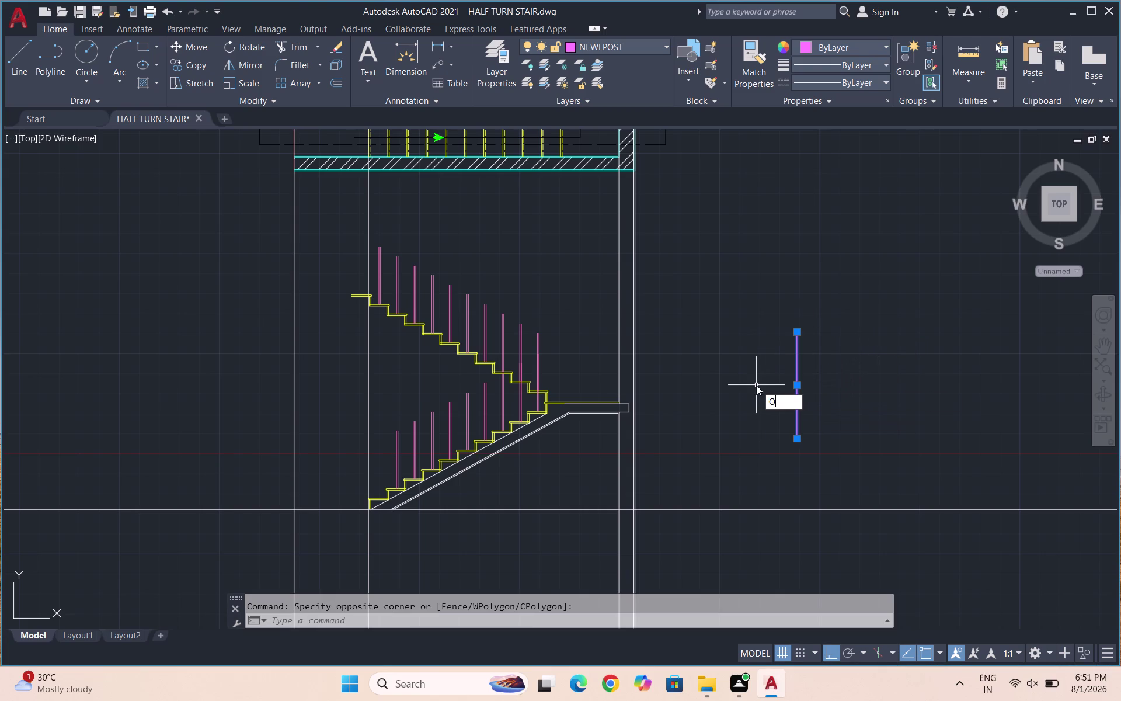
key(Return)
text(1')
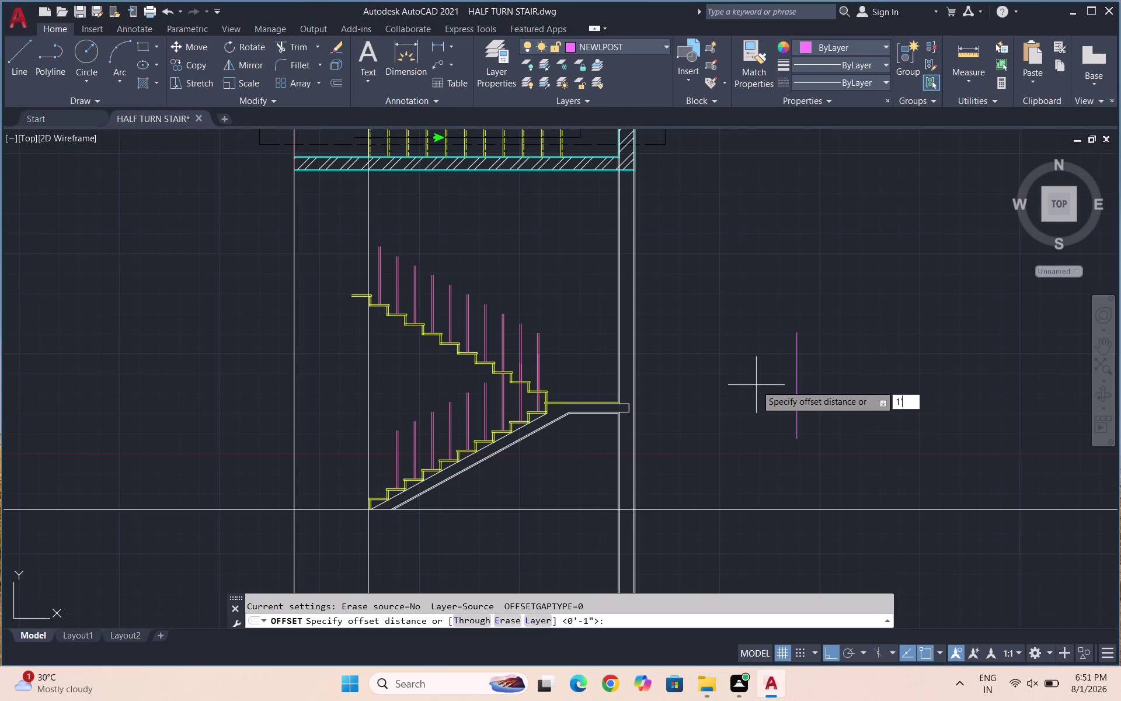
key(BackSpace)
key(shift+quotedbl)
key(Return)
click(827, 365)
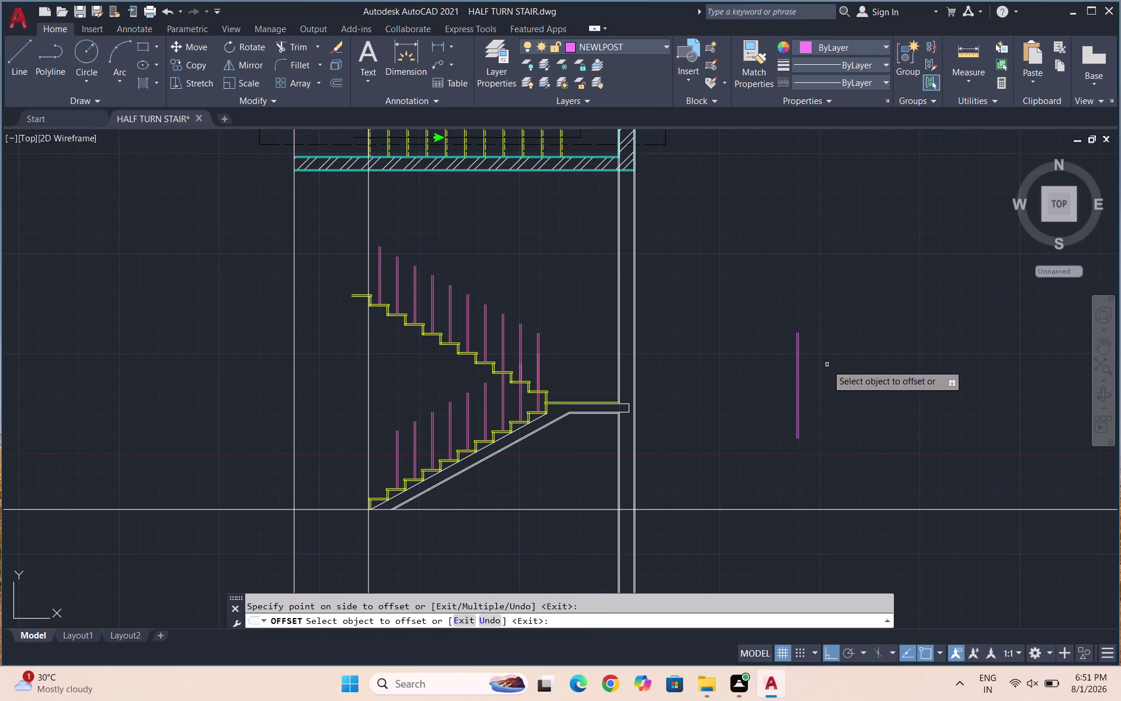
scroll(up, 3)
scroll(up, 3)
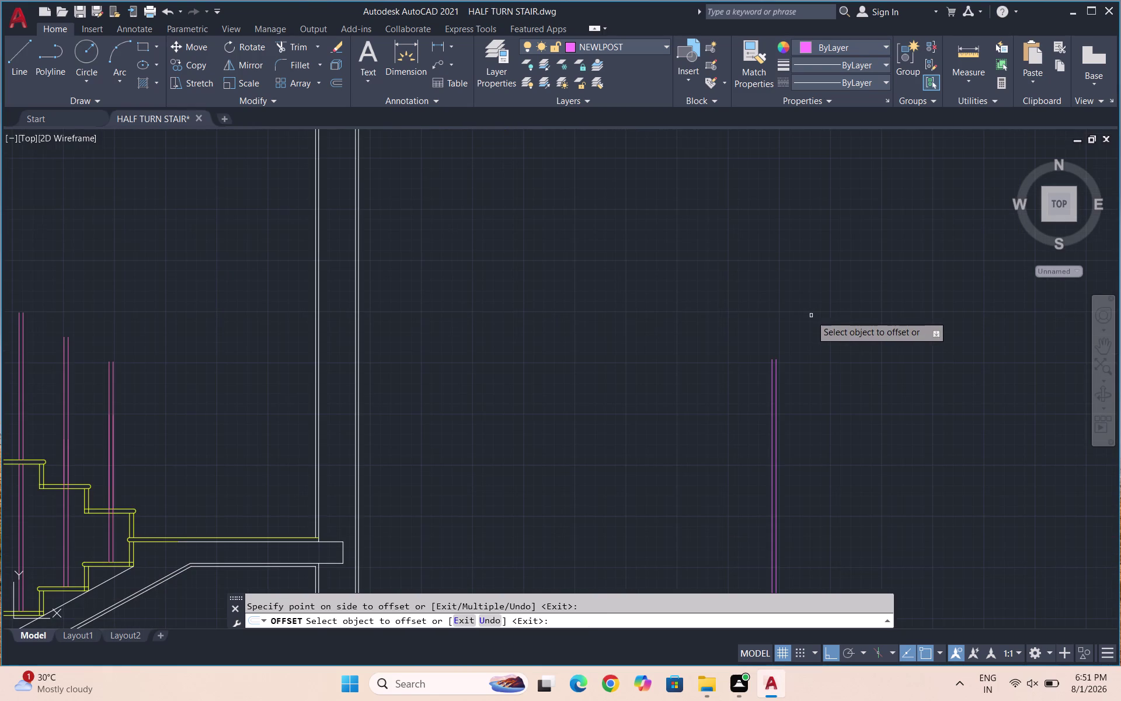
scroll(up, 3)
scroll(up, 3)
key(Escape)
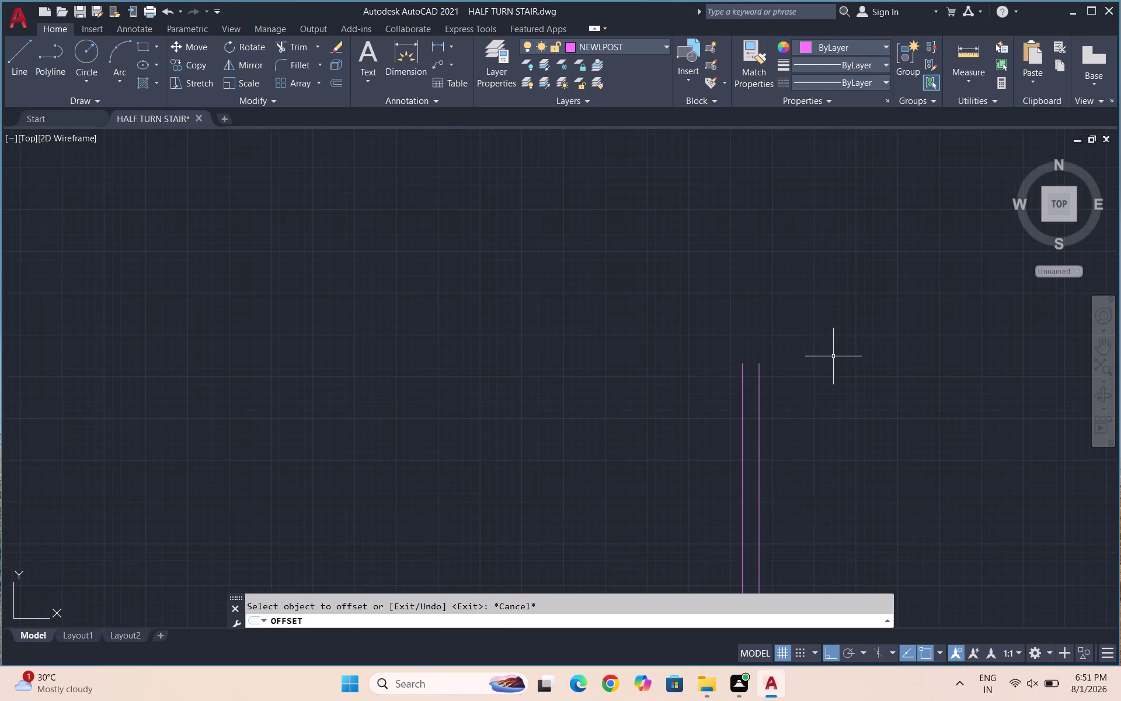
Draw a two-point cap circle spanning the top of the trial post.
key(c)
key(Return)
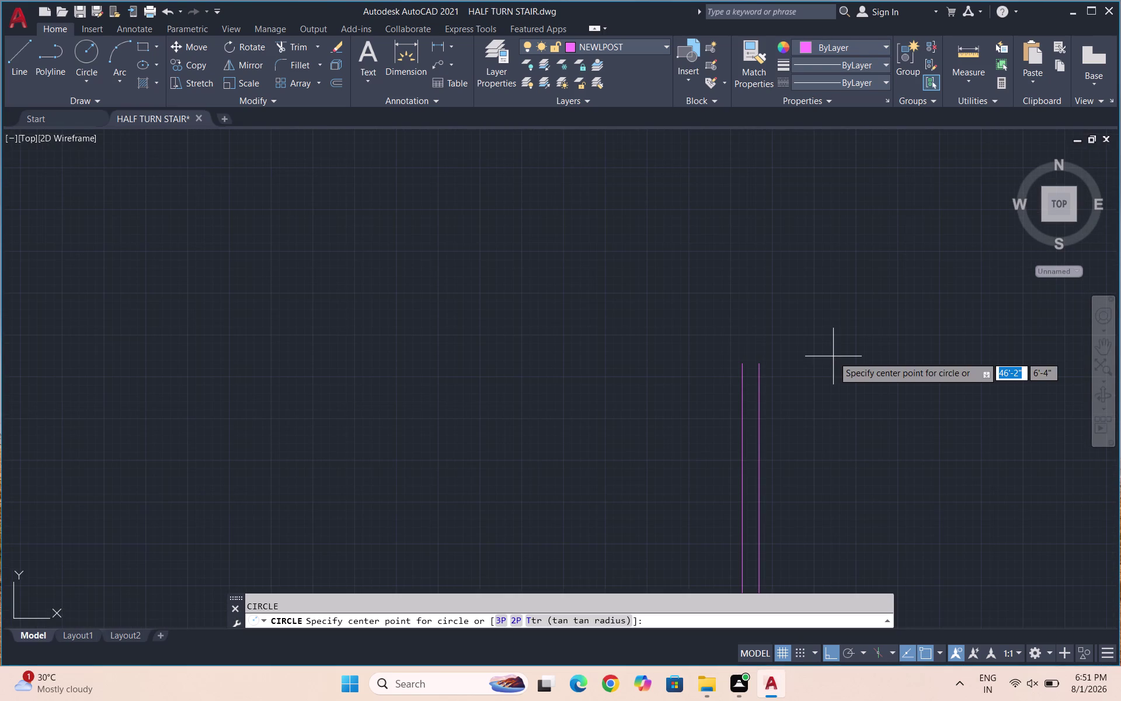
key(2)
key(p)
key(Return)
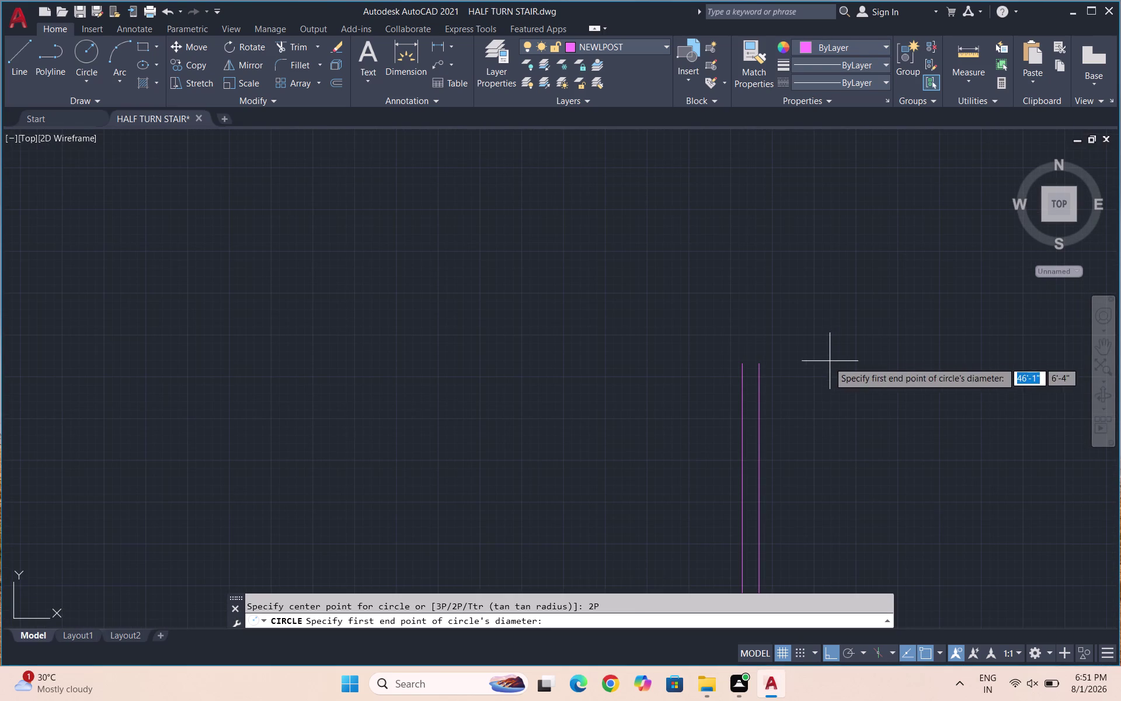
scroll(up, 3)
click(752, 380)
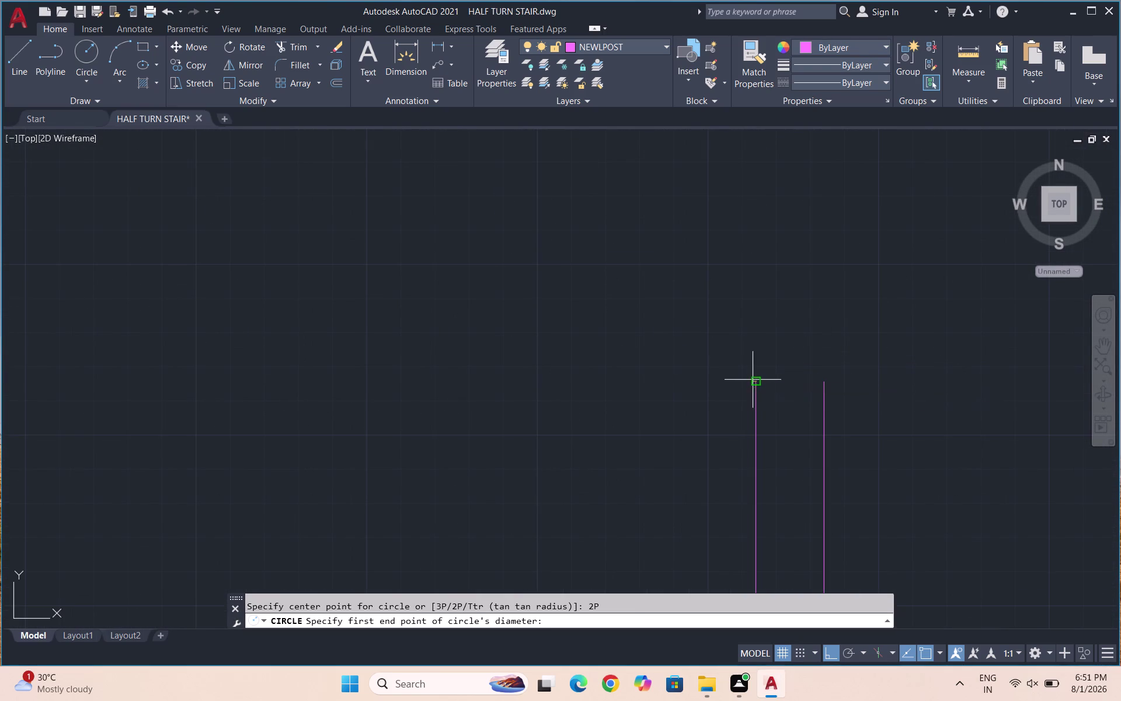
click(825, 383)
key(Escape)
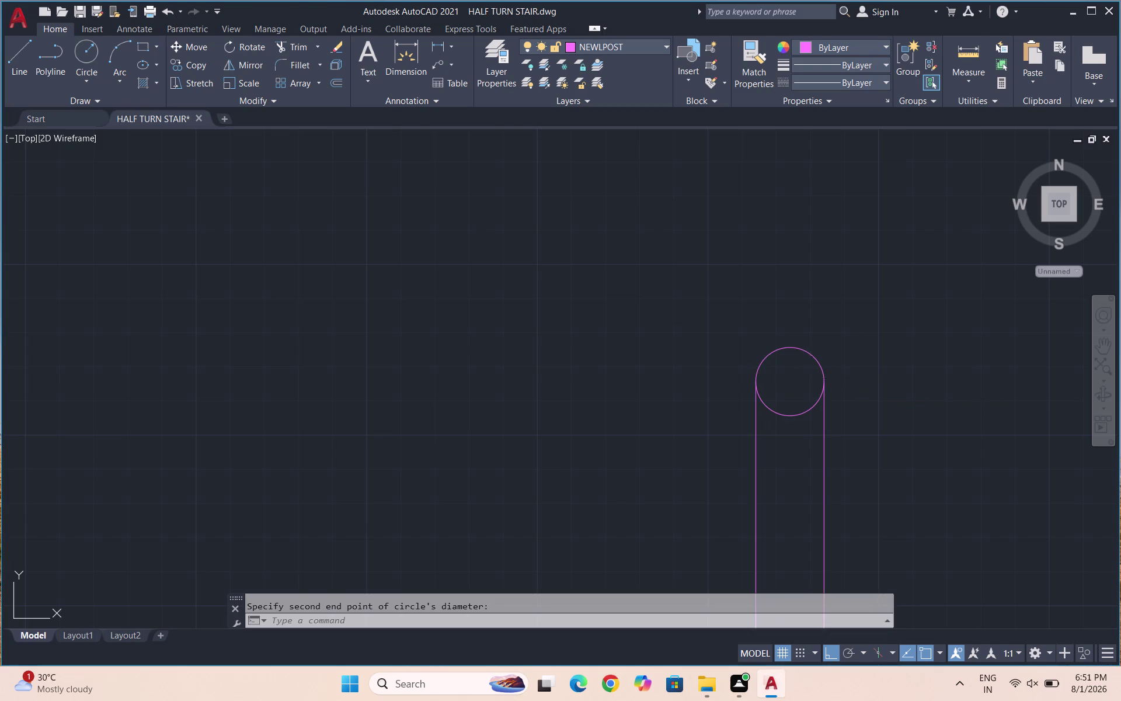
Draw a line across the cap circle and trim away its lower half.
key(l)
key(Return)
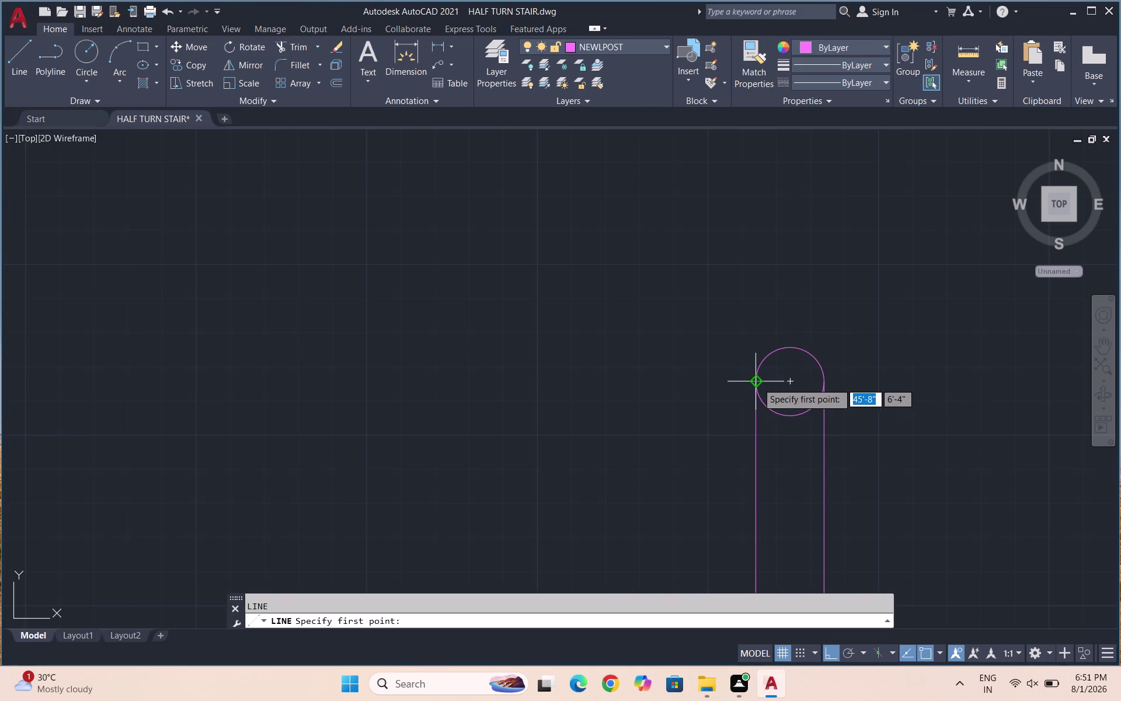
click(758, 382)
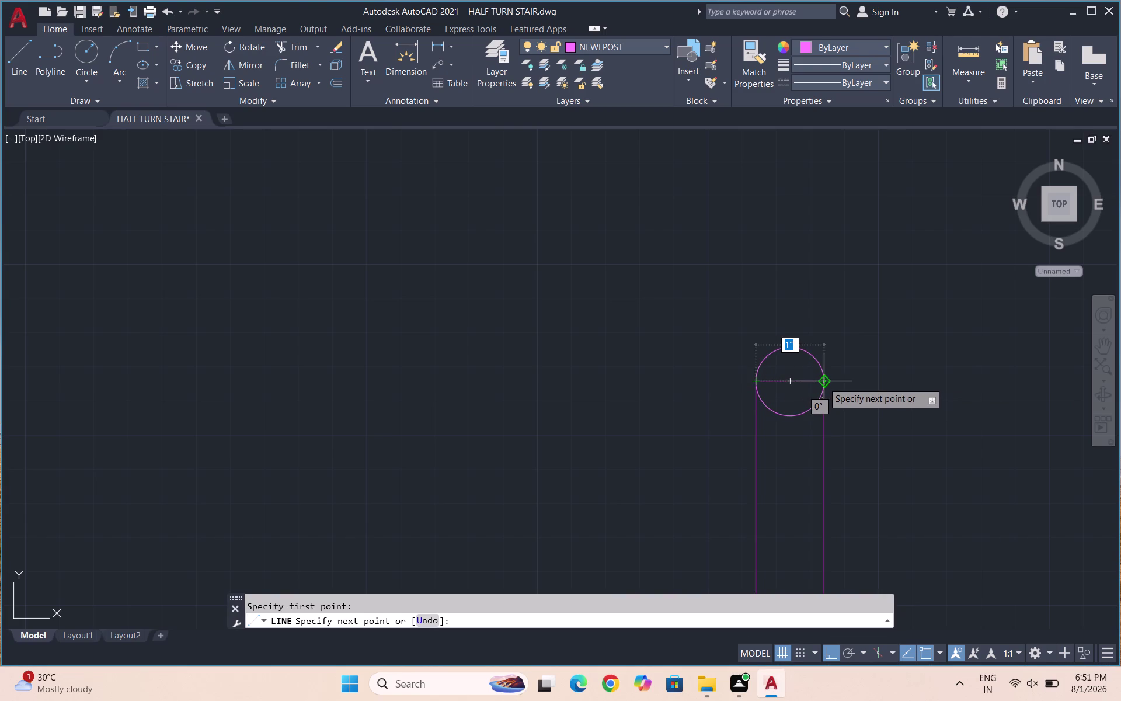
click(823, 382)
key(Escape)
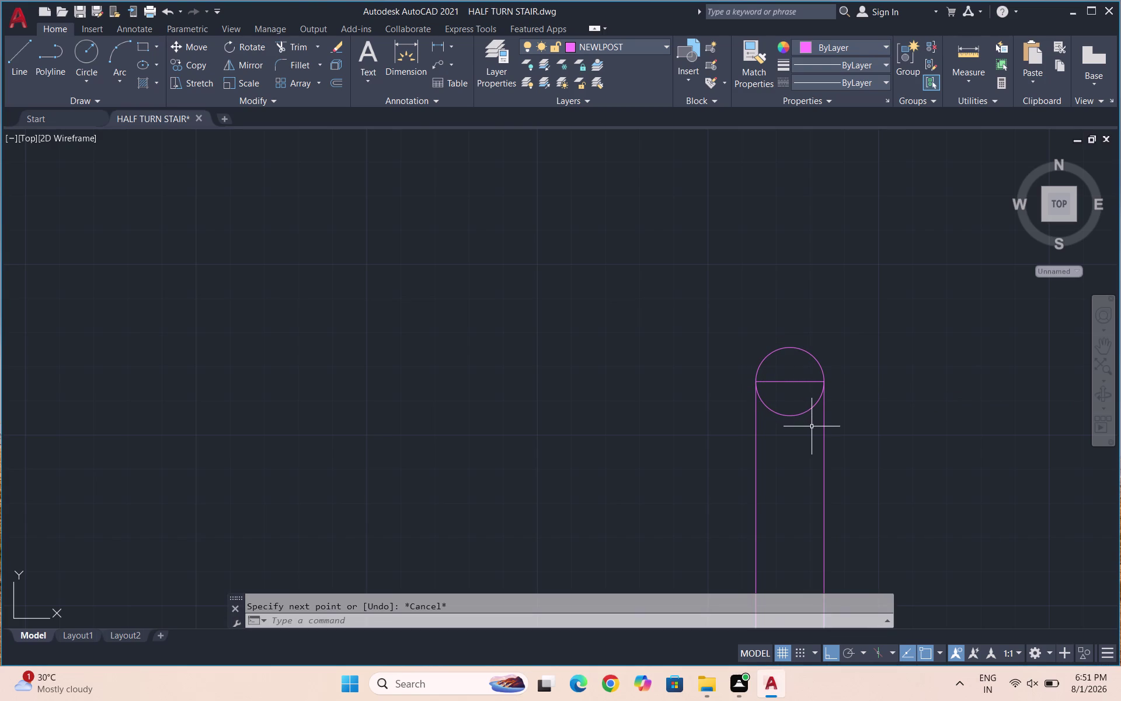
text(TR)
key(Return)
click(798, 413)
key(Escape)
scroll(down, 3)
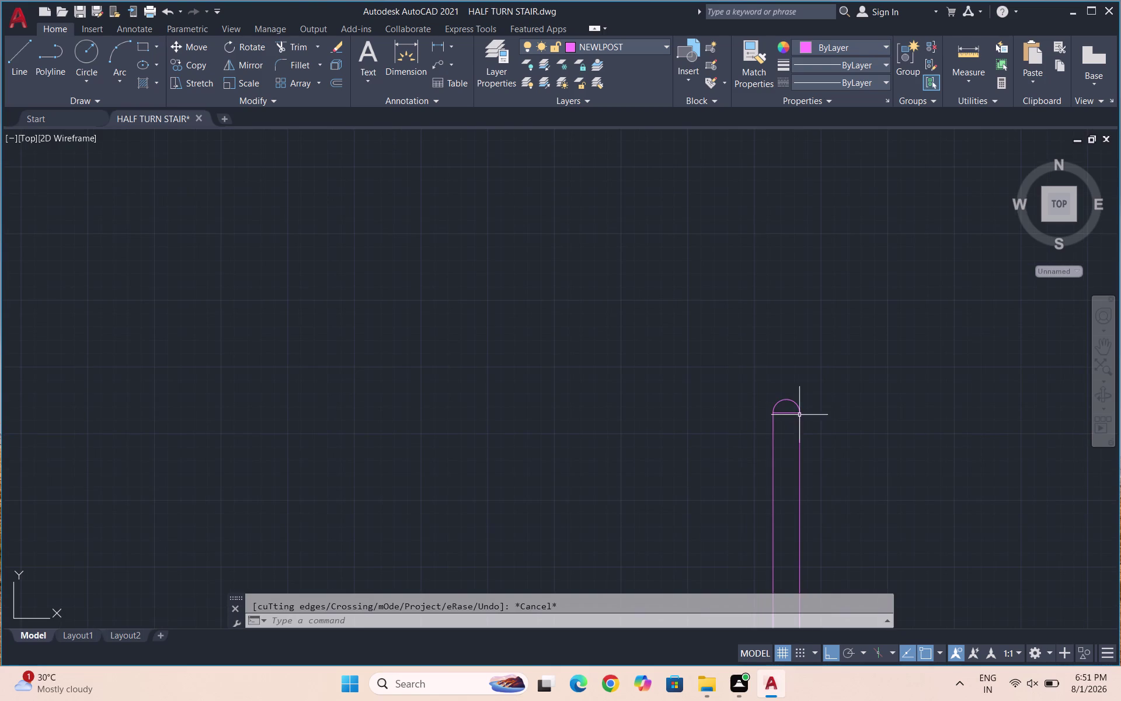
Draw a small inner circle below the post top.
key(c)
key(Return)
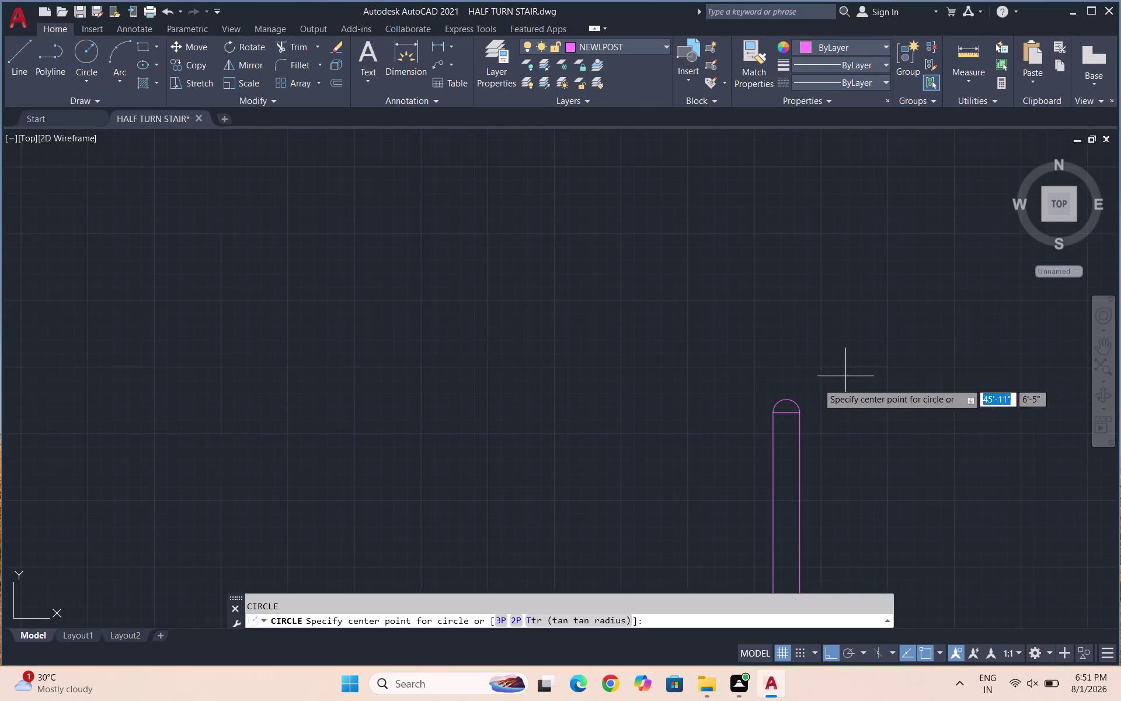
scroll(up, 3)
click(806, 466)
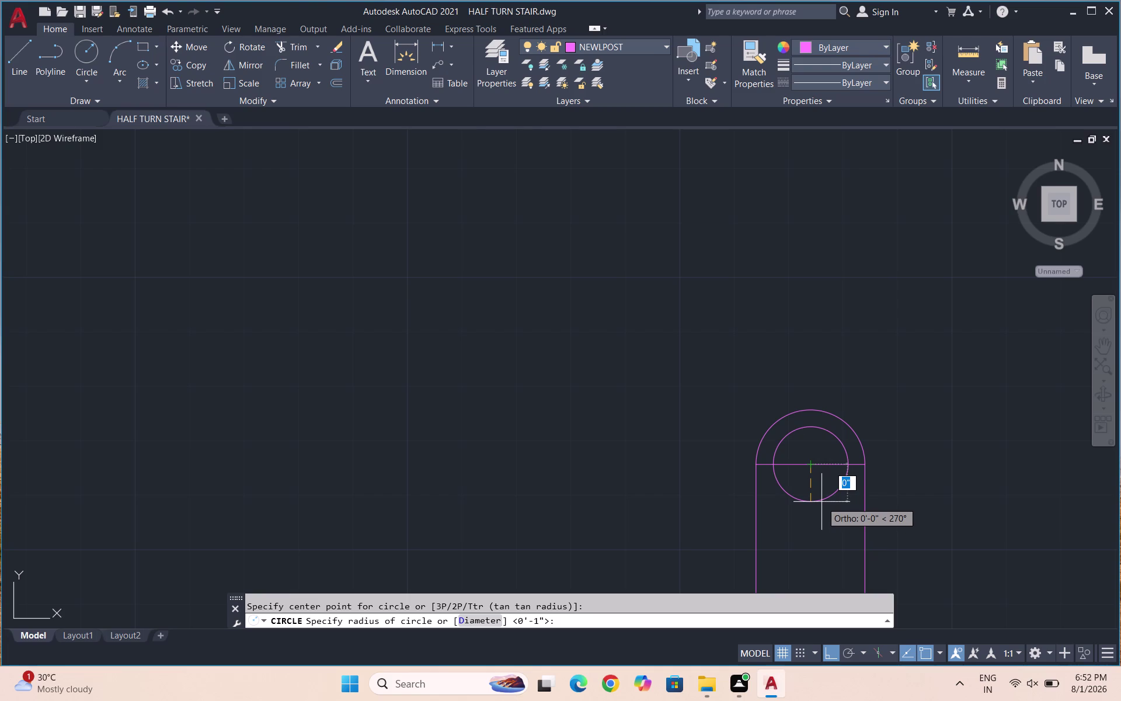
click(820, 498)
Move the small circle up onto the top of the post.
drag(834, 507, 823, 496)
click(801, 483)
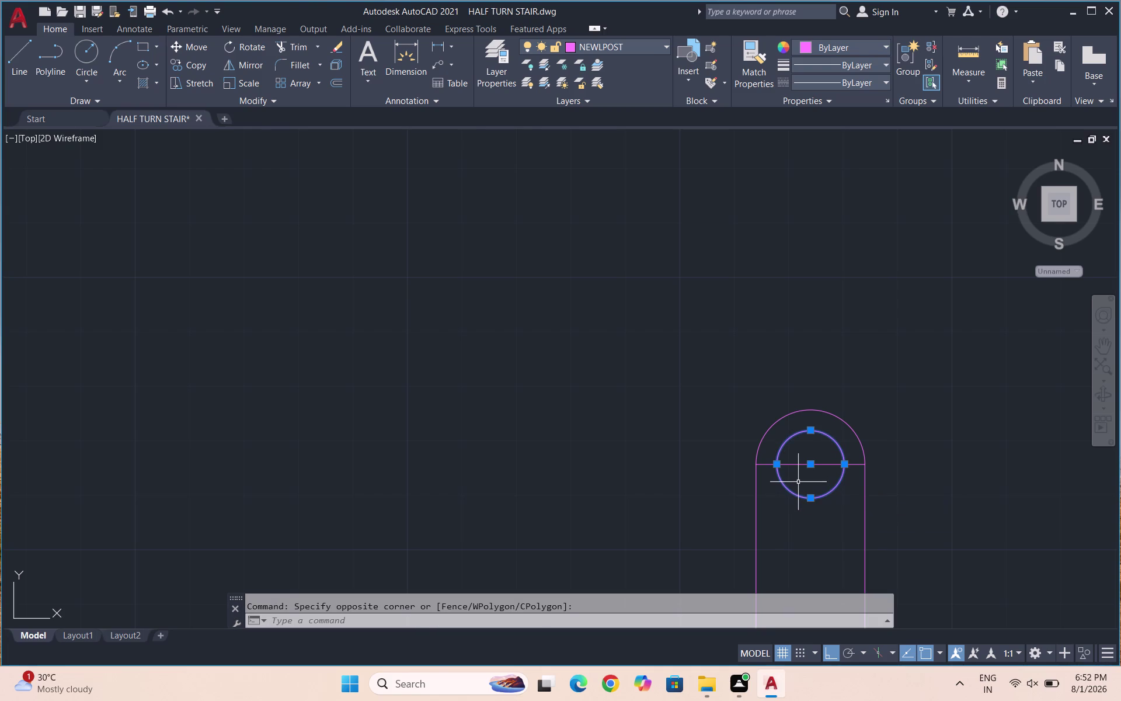
key(m)
key(Return)
click(814, 498)
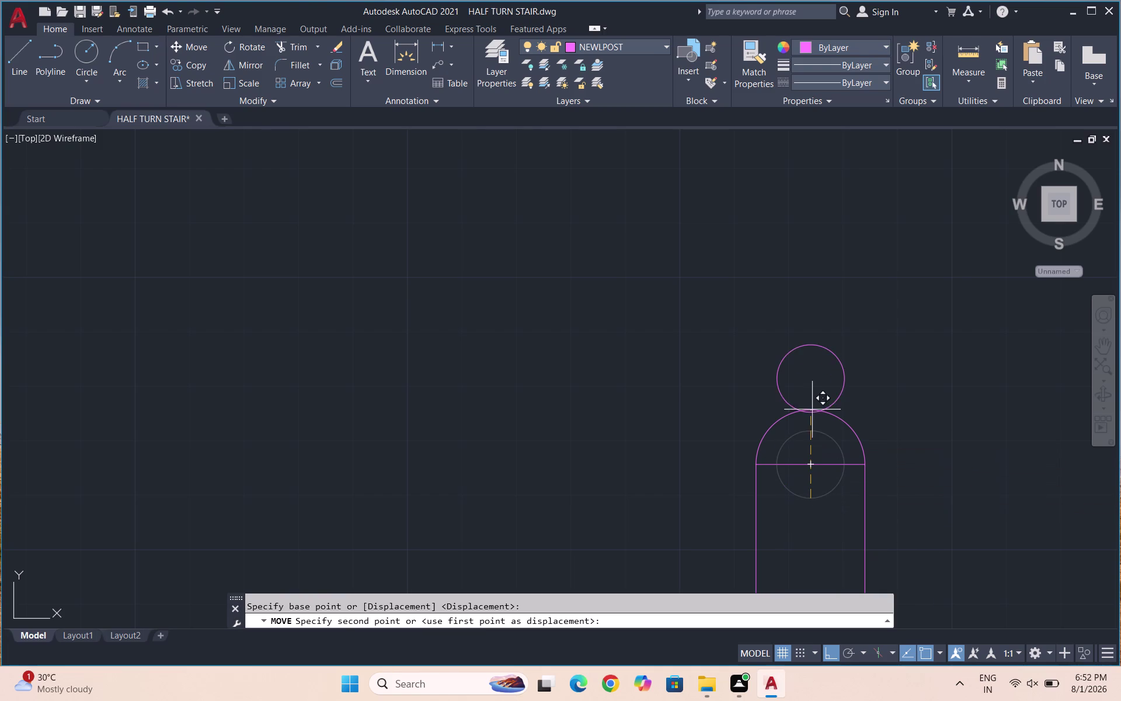
click(812, 410)
scroll(down, 3)
scroll(down, 3)
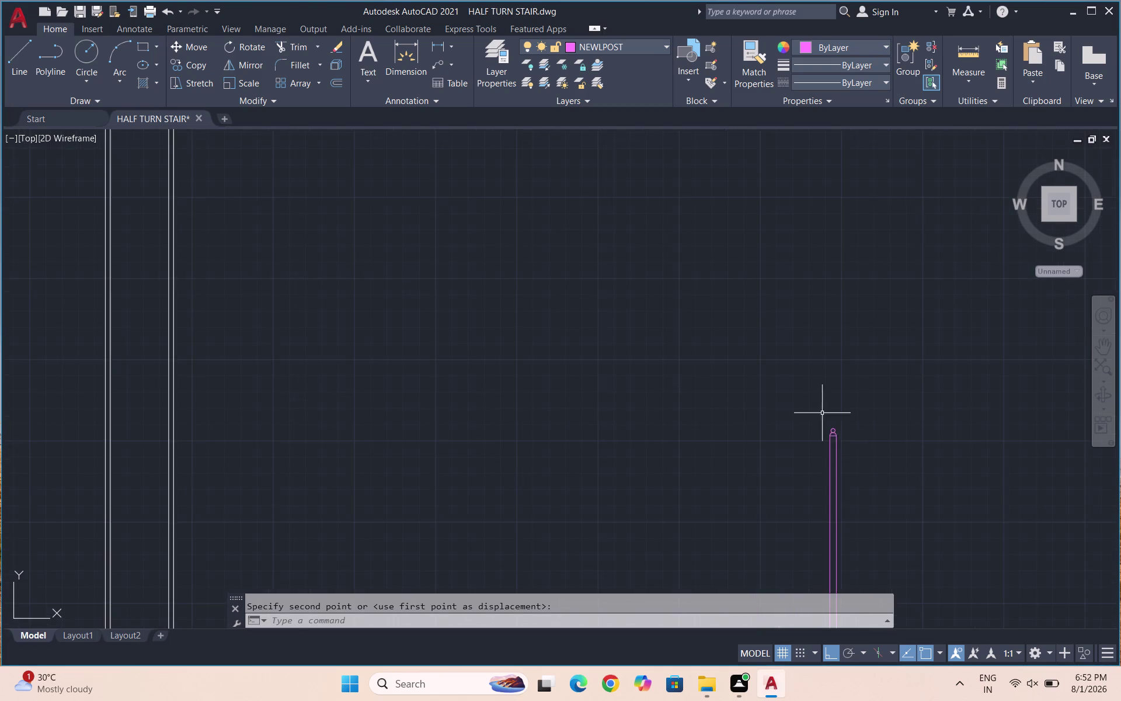
scroll(down, 3)
scroll(up, 3)
scroll(down, 3)
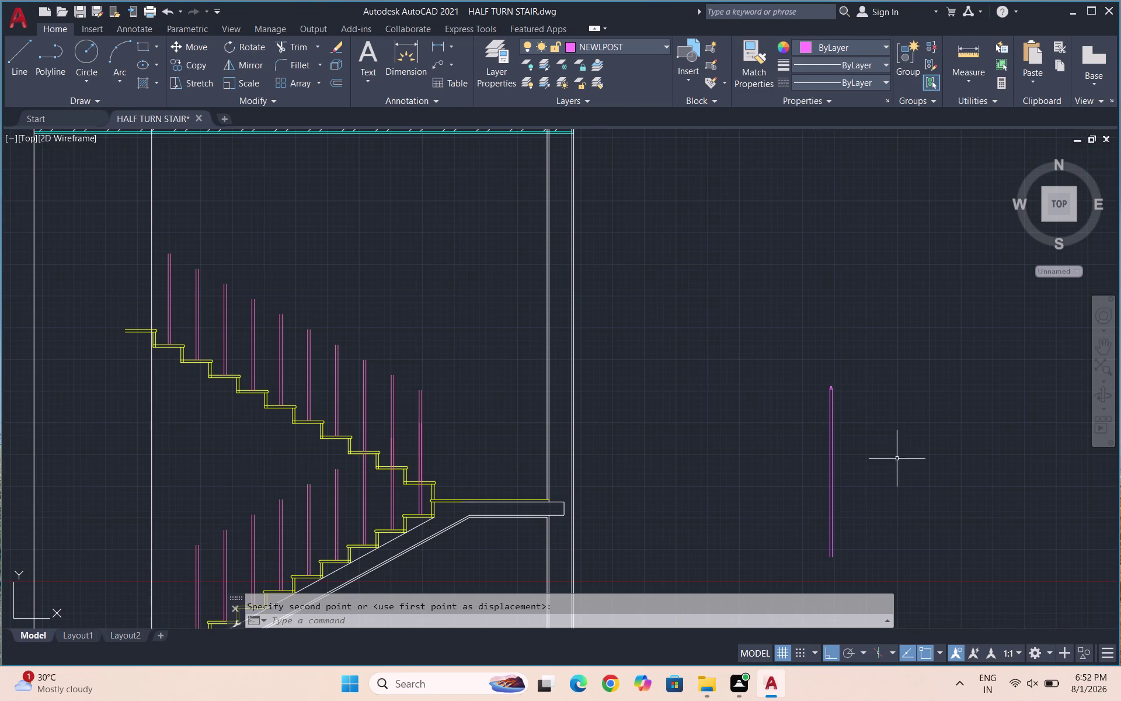
Window-select and erase the trial post with its cap pieces.
drag(880, 497, 814, 483)
click(761, 469)
key(Delete)
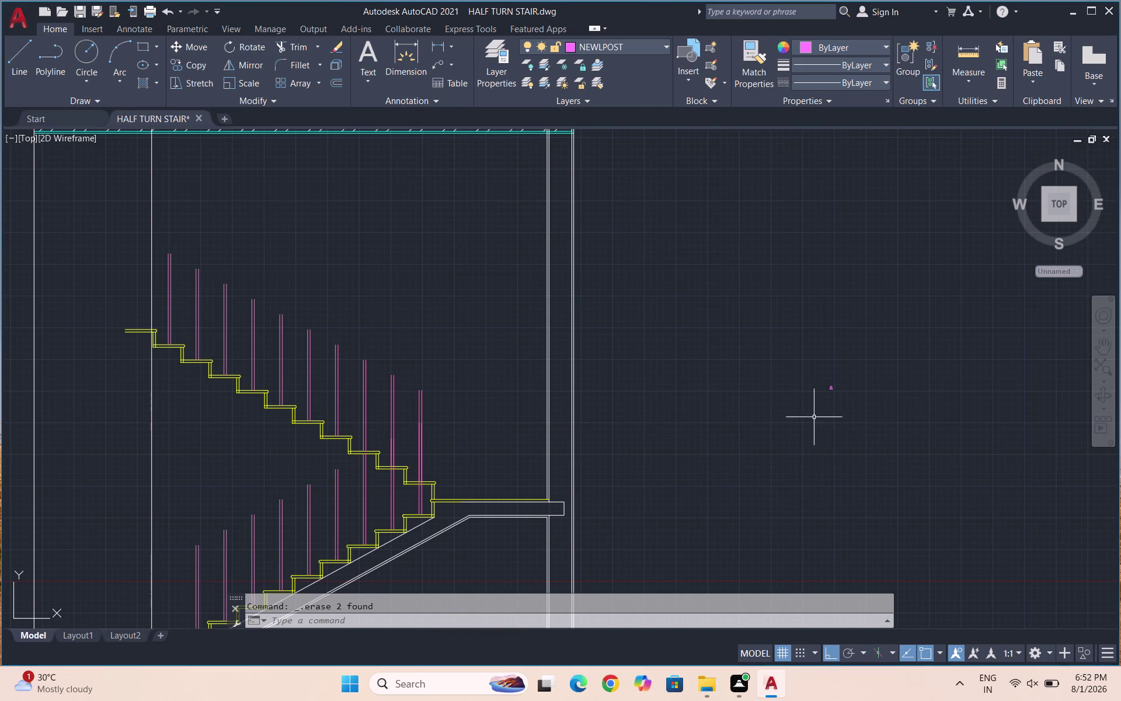
drag(854, 404, 817, 385)
click(814, 383)
key(Delete)
key(l)
key(Return)
click(807, 447)
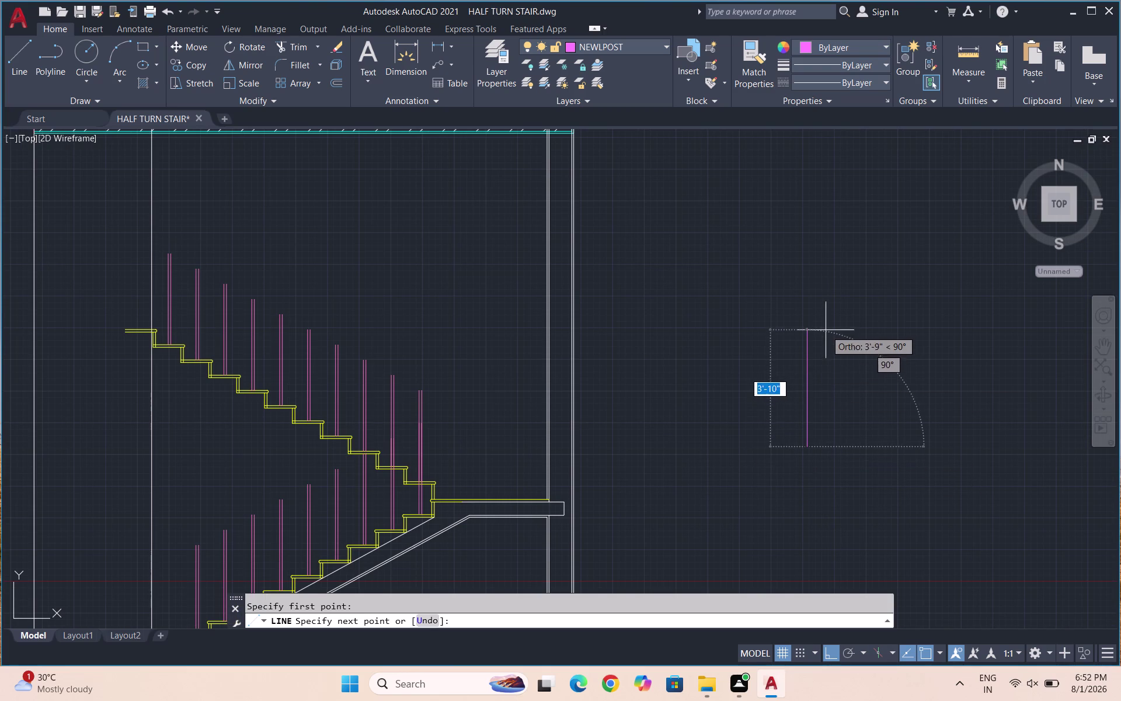
Finish the vertical post line at 3'3" long.
key(3)
key(apostrophe)
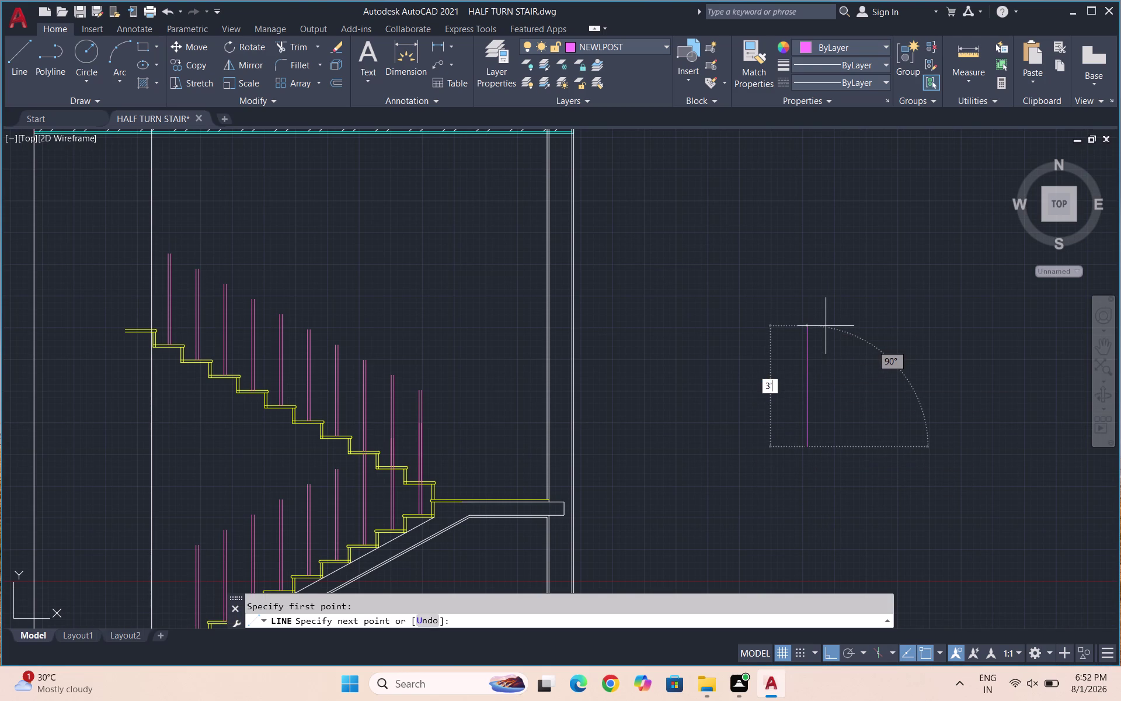
text(3")
key(Return)
key(Return)
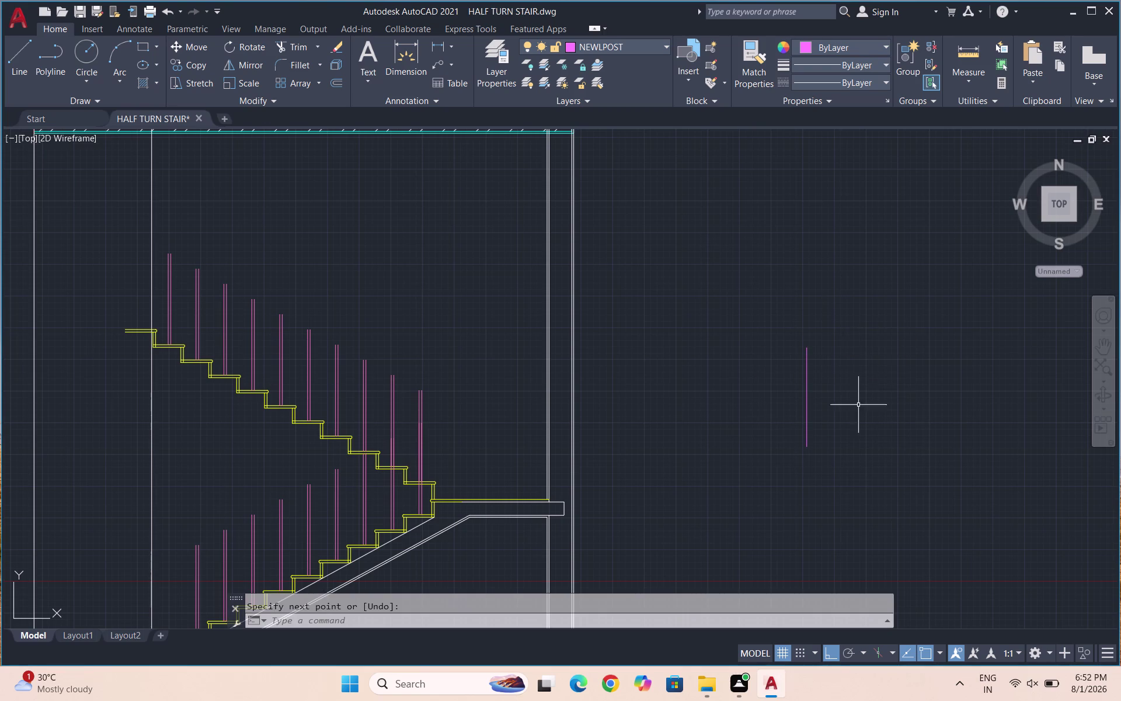
Offset the post line 1" to one side, making a parallel pair.
scroll(up, 3)
drag(851, 388, 805, 388)
click(657, 419)
key(o)
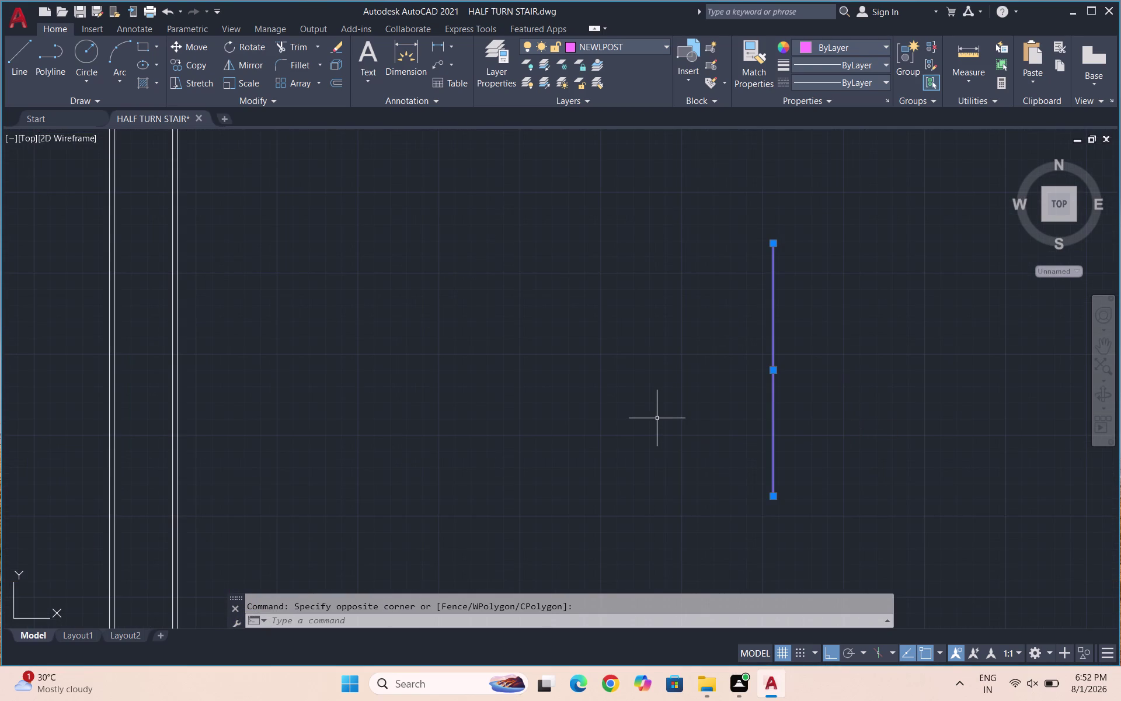
key(Return)
text(1")
key(Return)
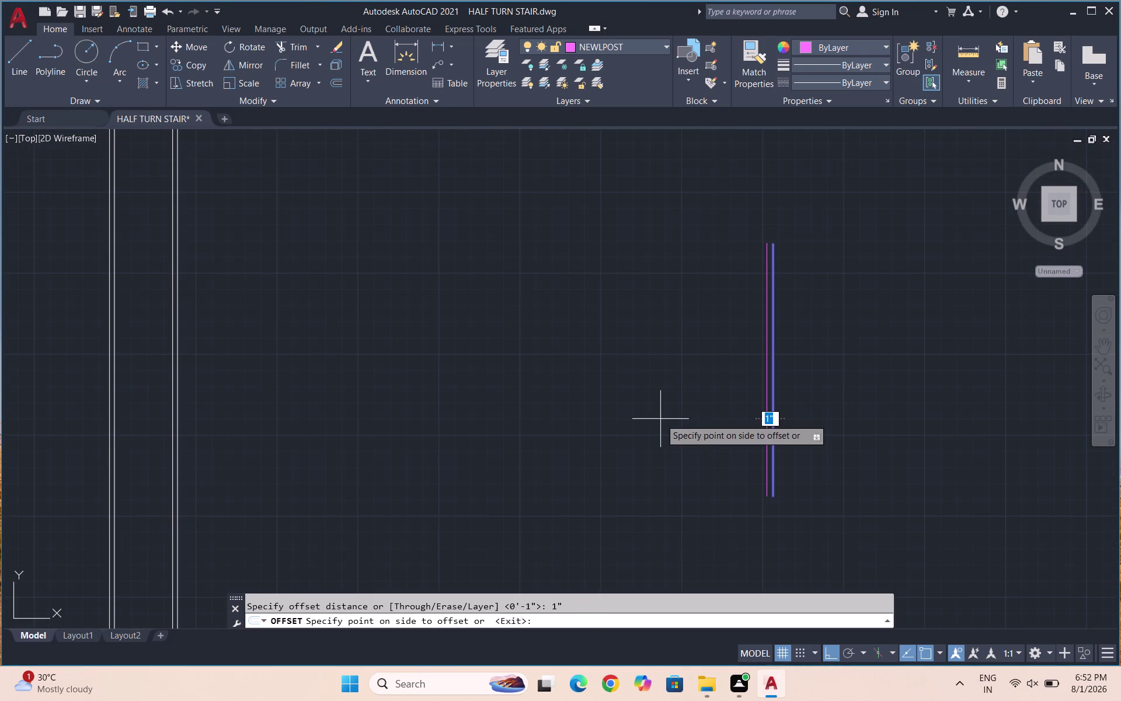
click(699, 404)
scroll(up, 3)
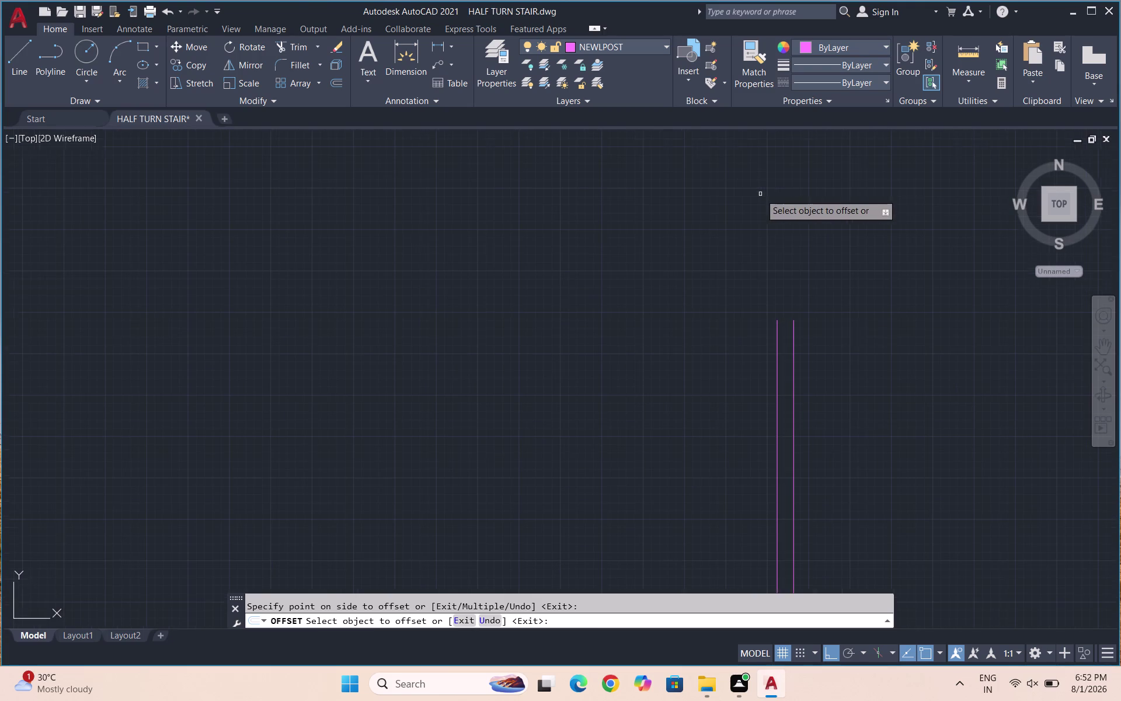
key(Escape)
scroll(down, 3)
scroll(down, 3)
scroll(down, 3)
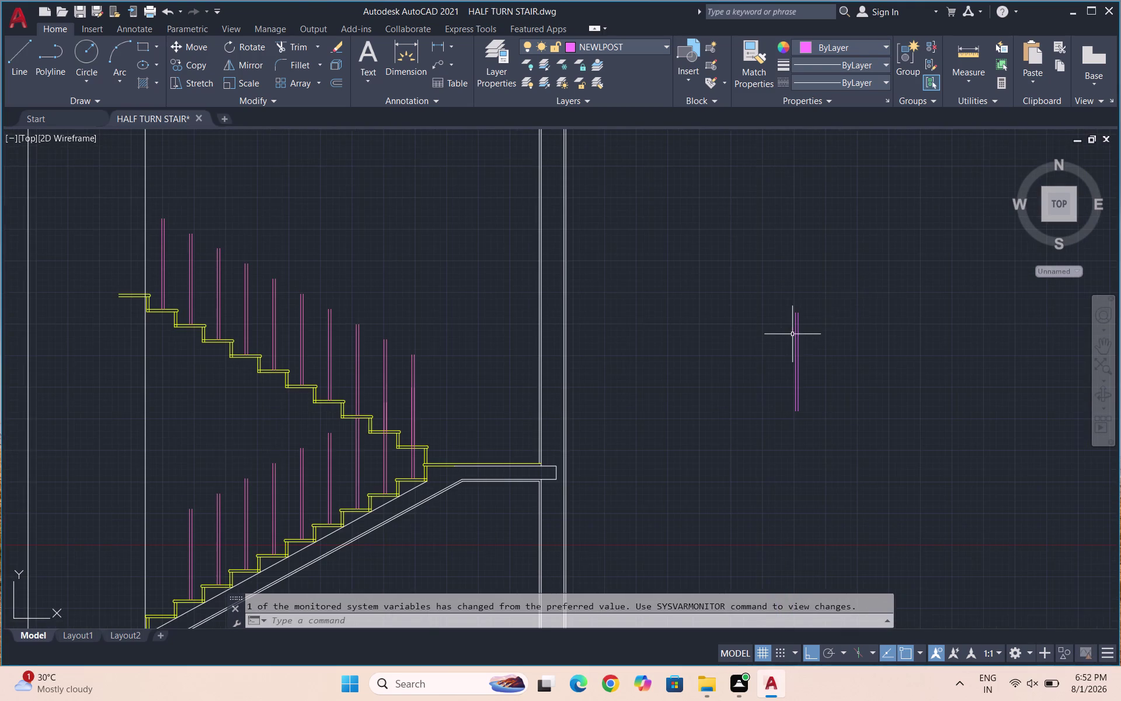
scroll(up, 3)
key(c)
key(Return)
text(2)
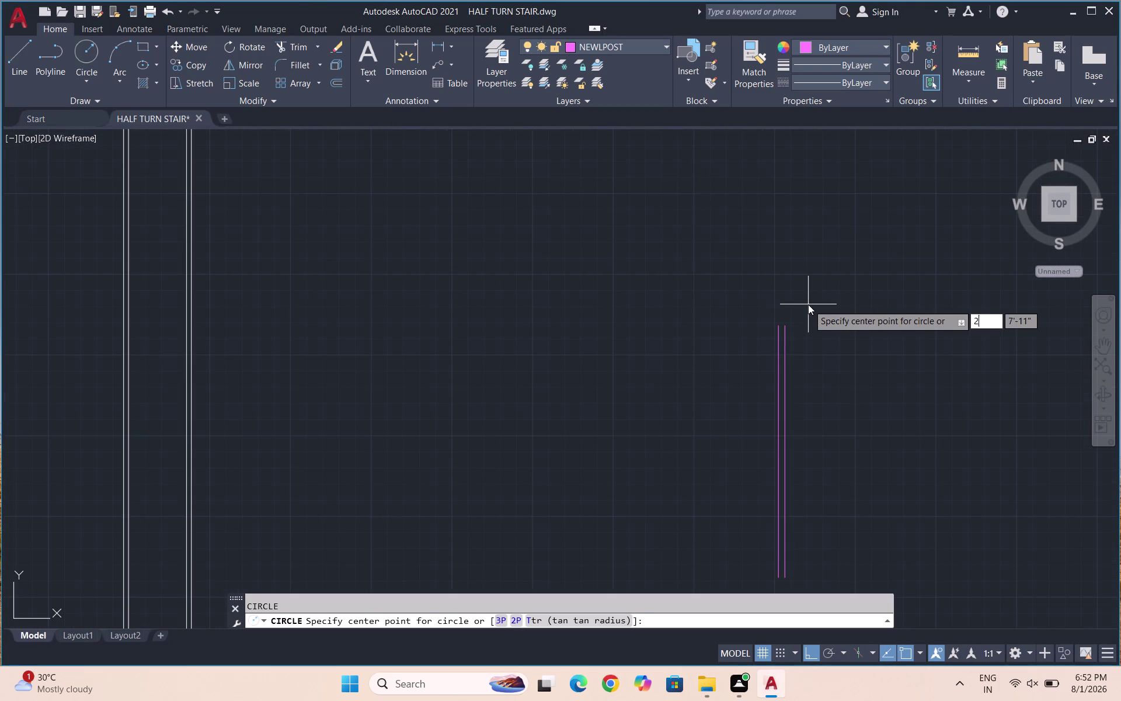
Draw a two-point circle spanning the two post edges.
text(P)
key(Return)
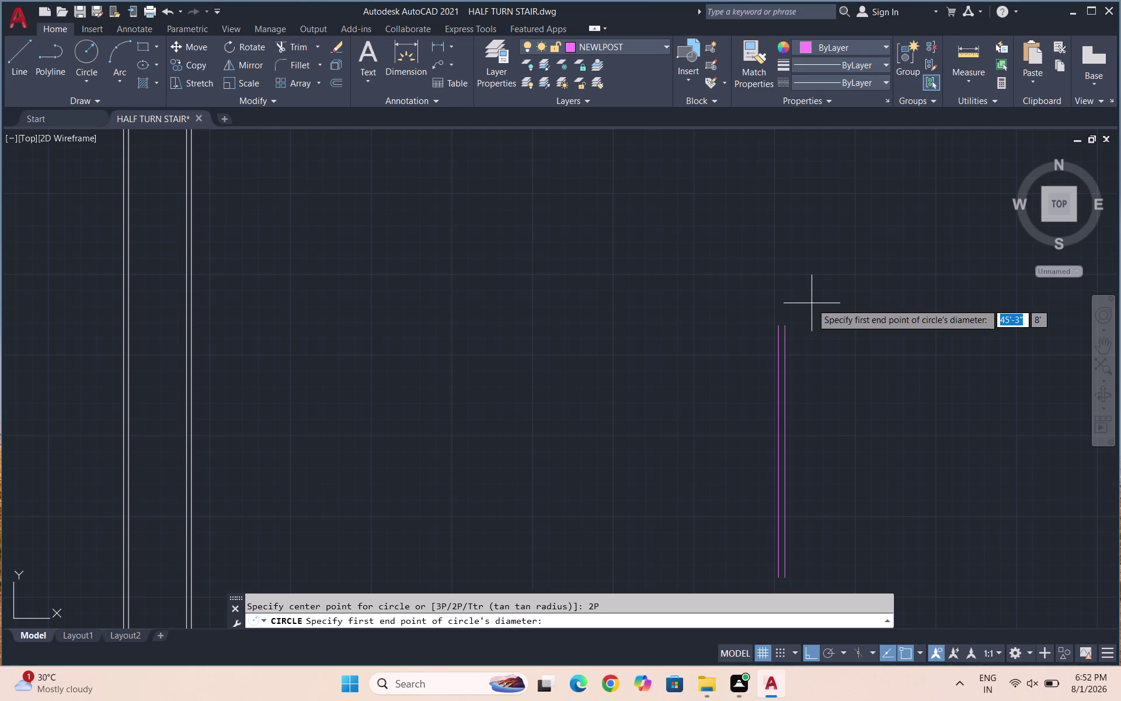
scroll(up, 3)
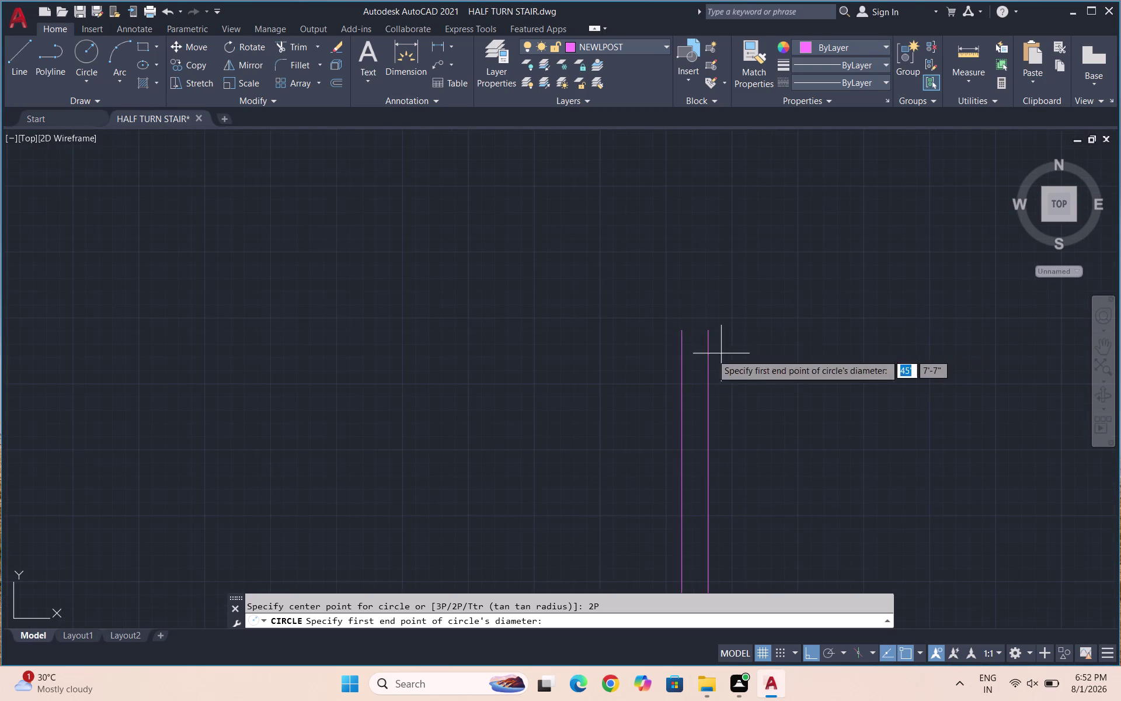
click(681, 330)
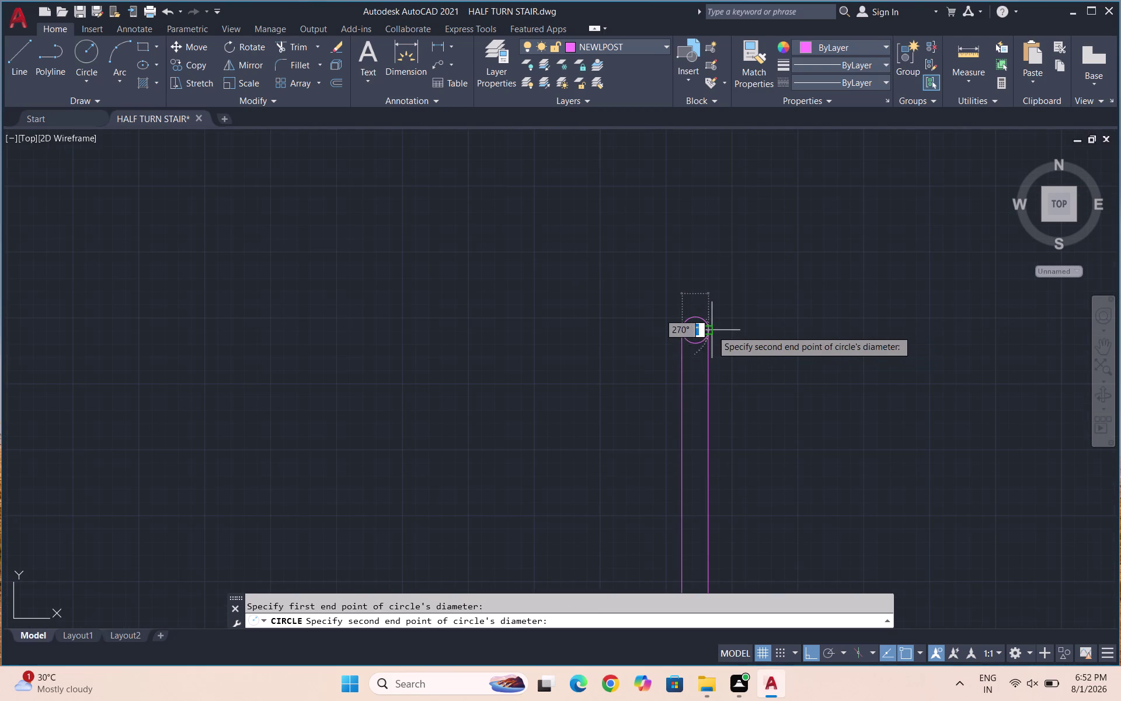
click(712, 330)
scroll(up, 3)
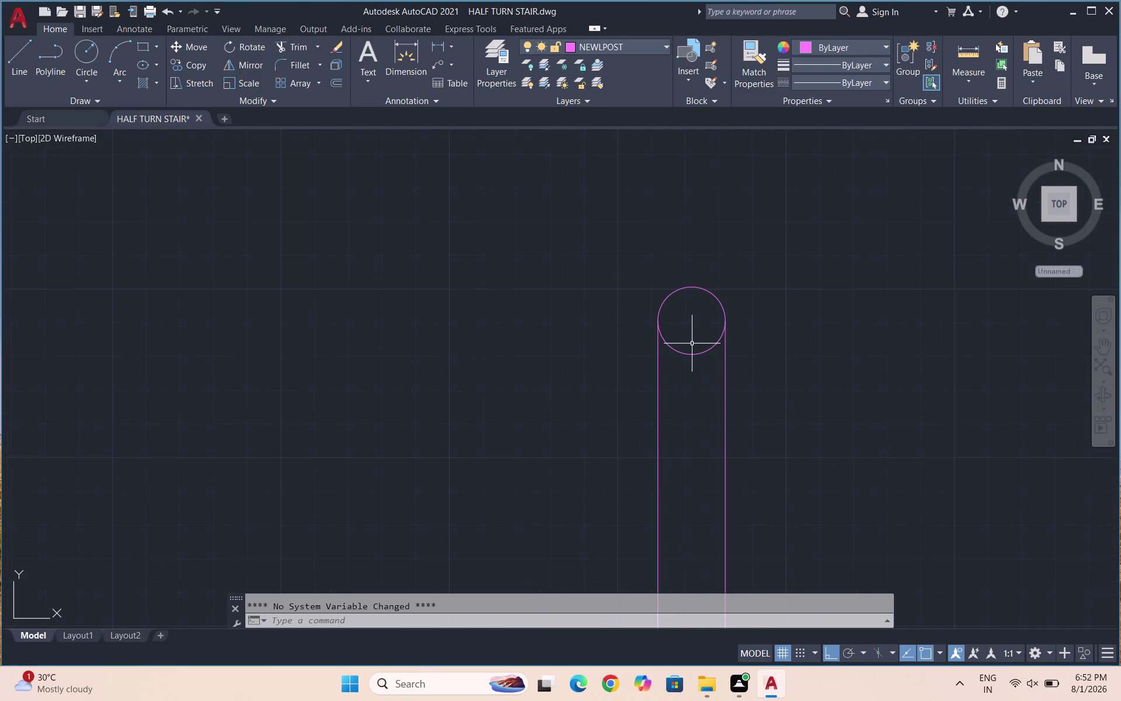
Draw a line across the circle and trim away its lower half.
key(l)
key(Return)
click(661, 326)
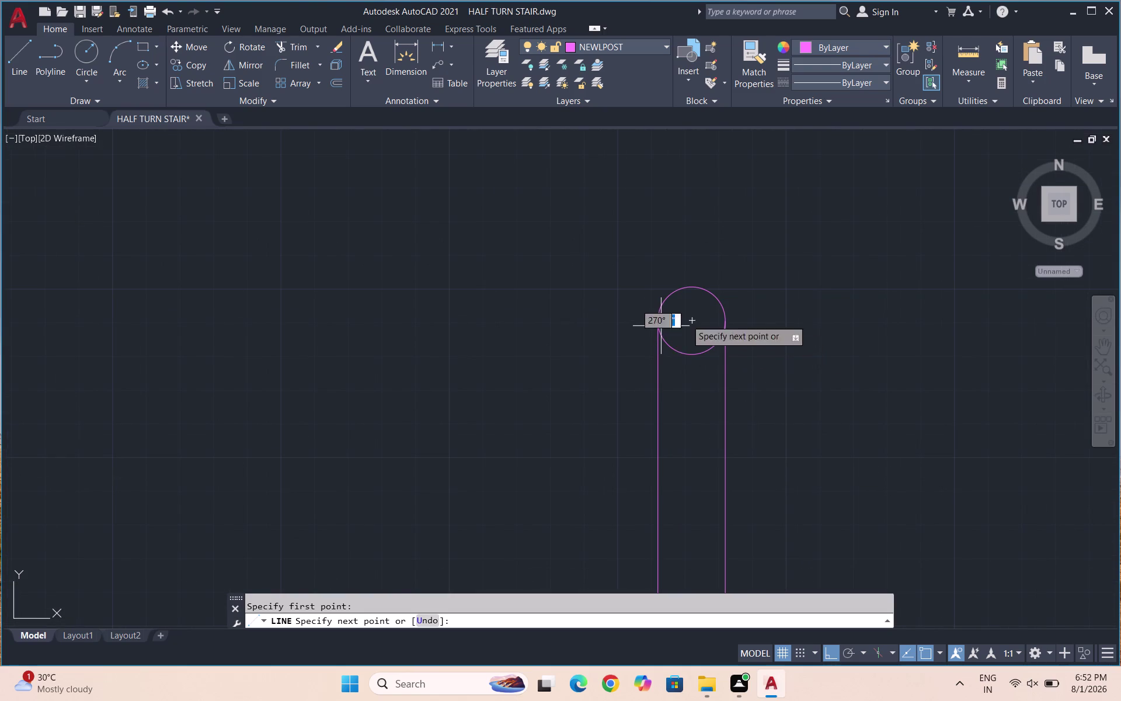
click(725, 318)
key(Escape)
key(t)
key(r)
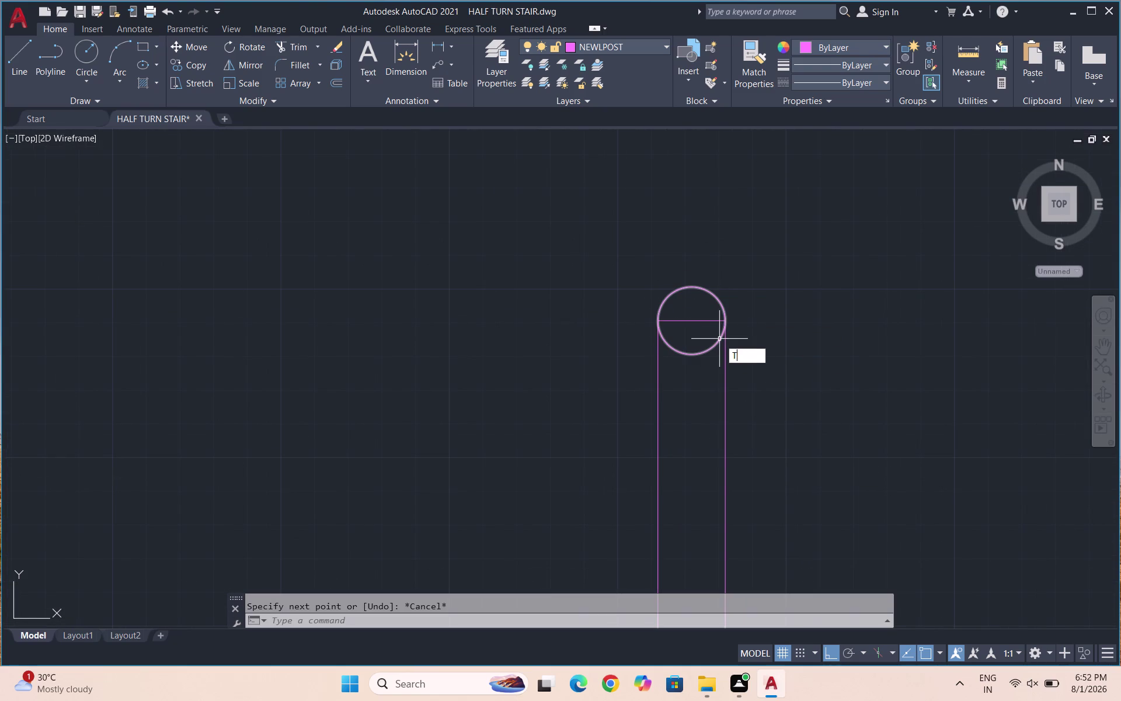
key(Return)
key(Return)
click(701, 352)
scroll(down, 3)
key(Escape)
Draw a small cap circle centred on the arc centre.
key(c)
key(Return)
scroll(up, 3)
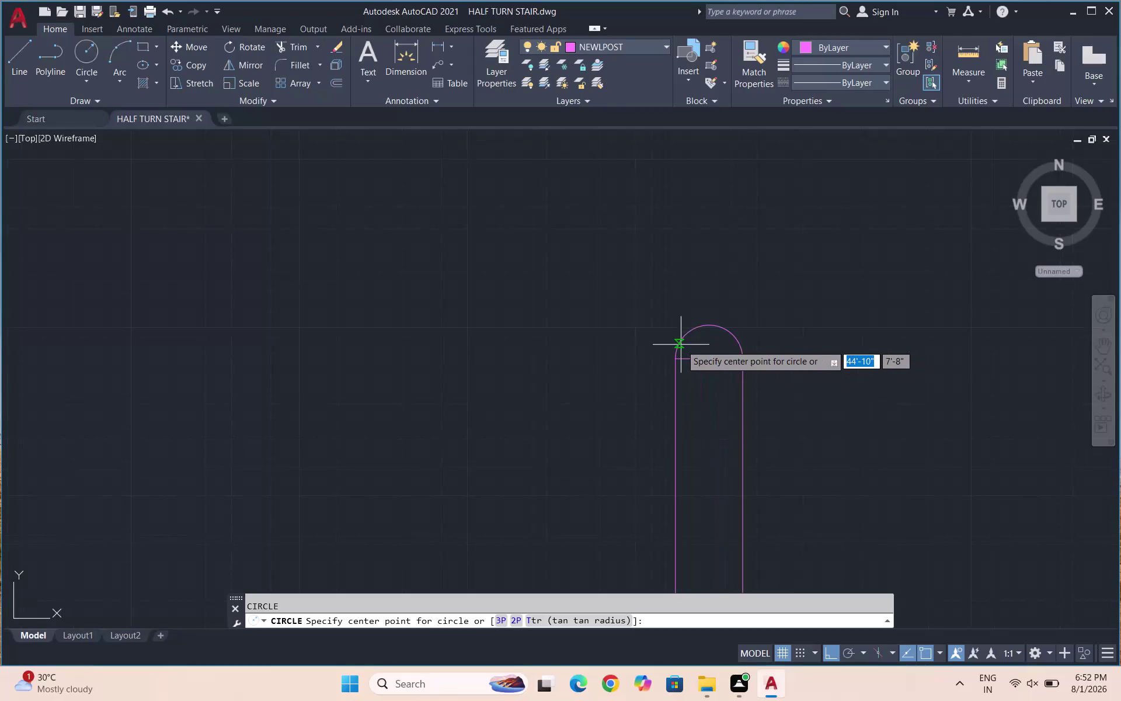
click(706, 361)
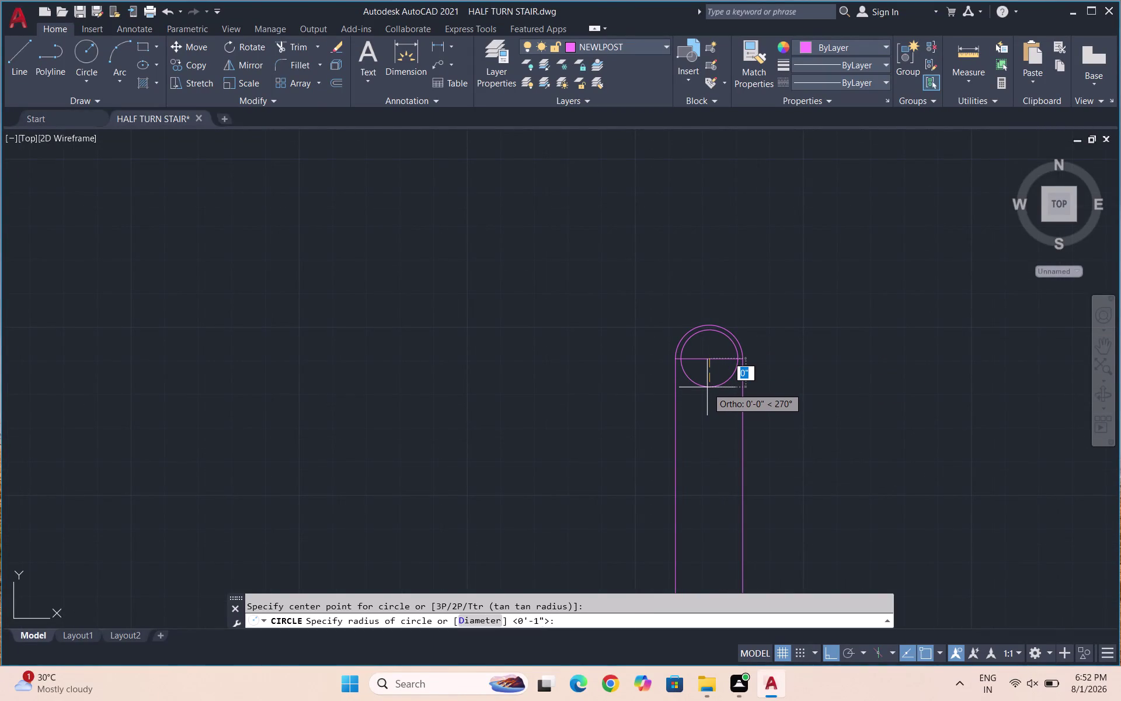
click(707, 387)
Move the small cap circle up onto the rounded post top.
click(715, 400)
click(705, 386)
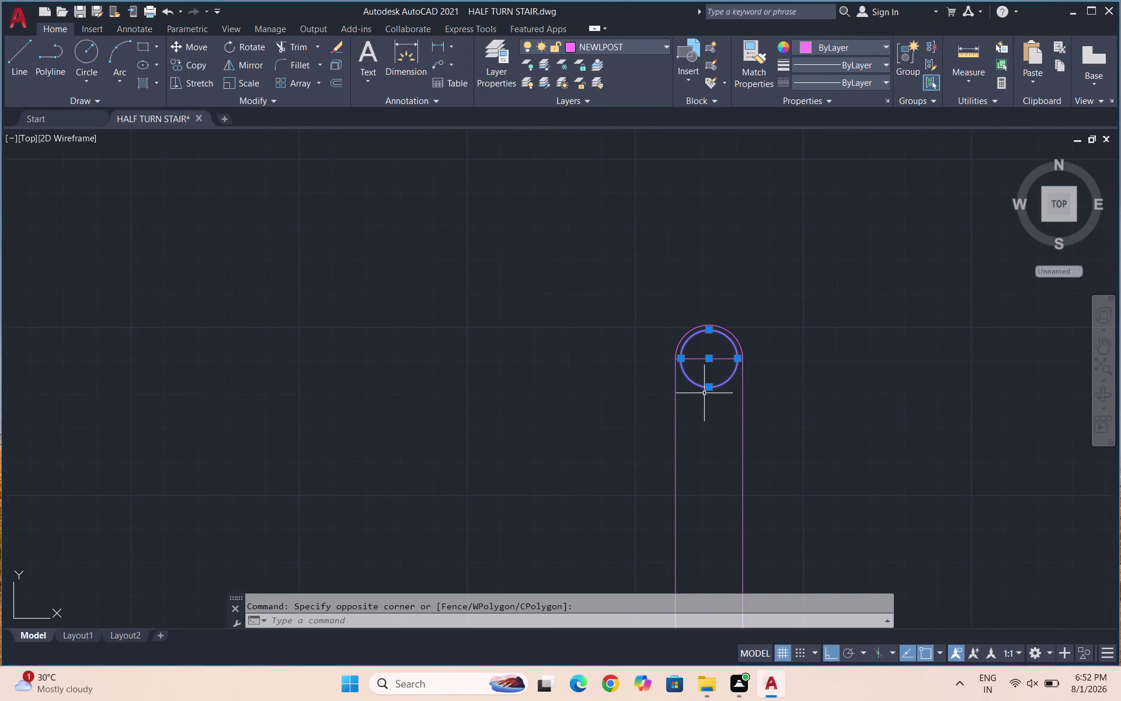
key(m)
key(Return)
click(705, 390)
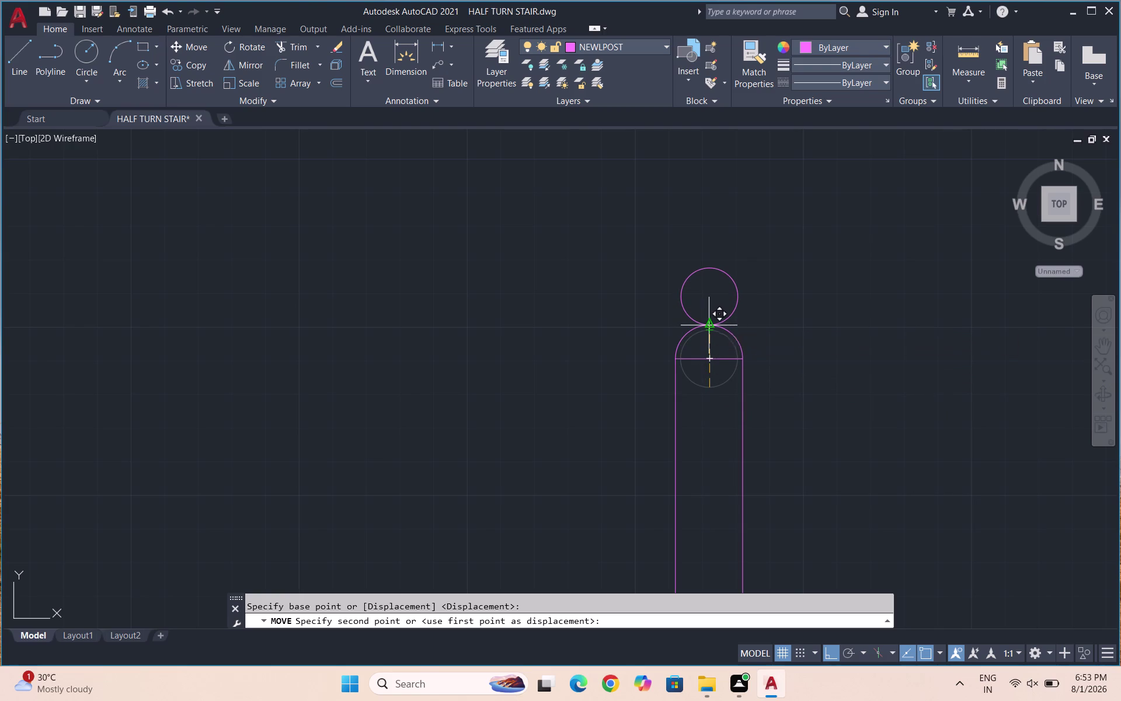
scroll(down, 3)
scroll(down, 3)
scroll(up, 3)
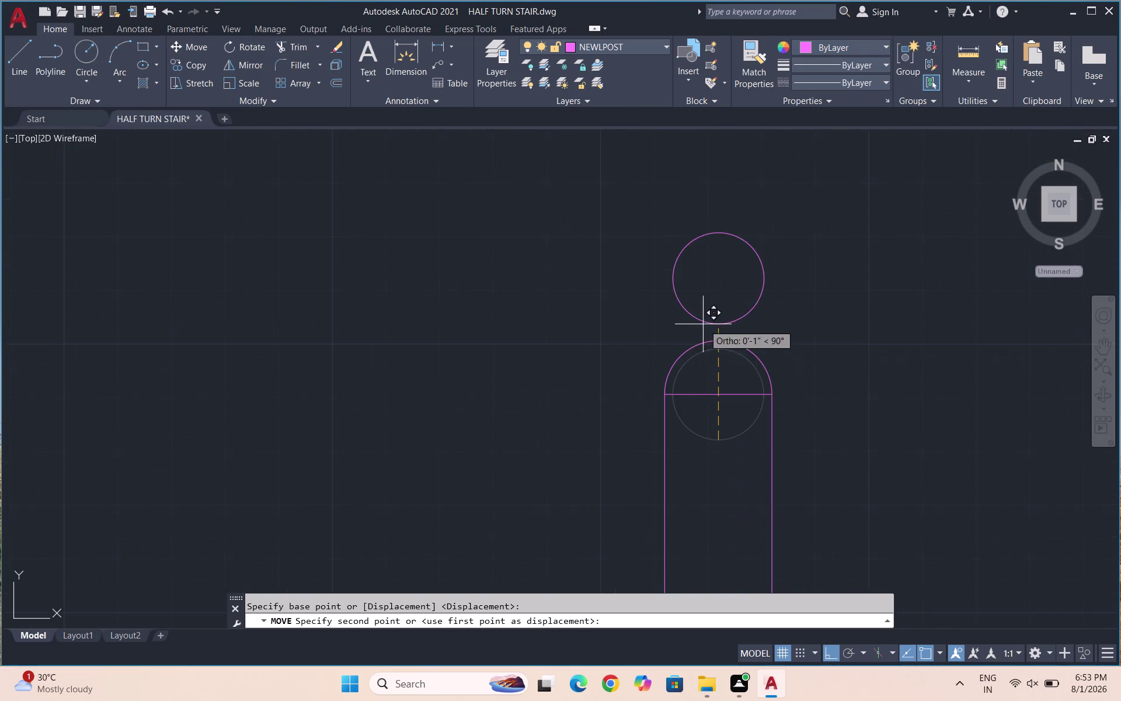
scroll(up, 3)
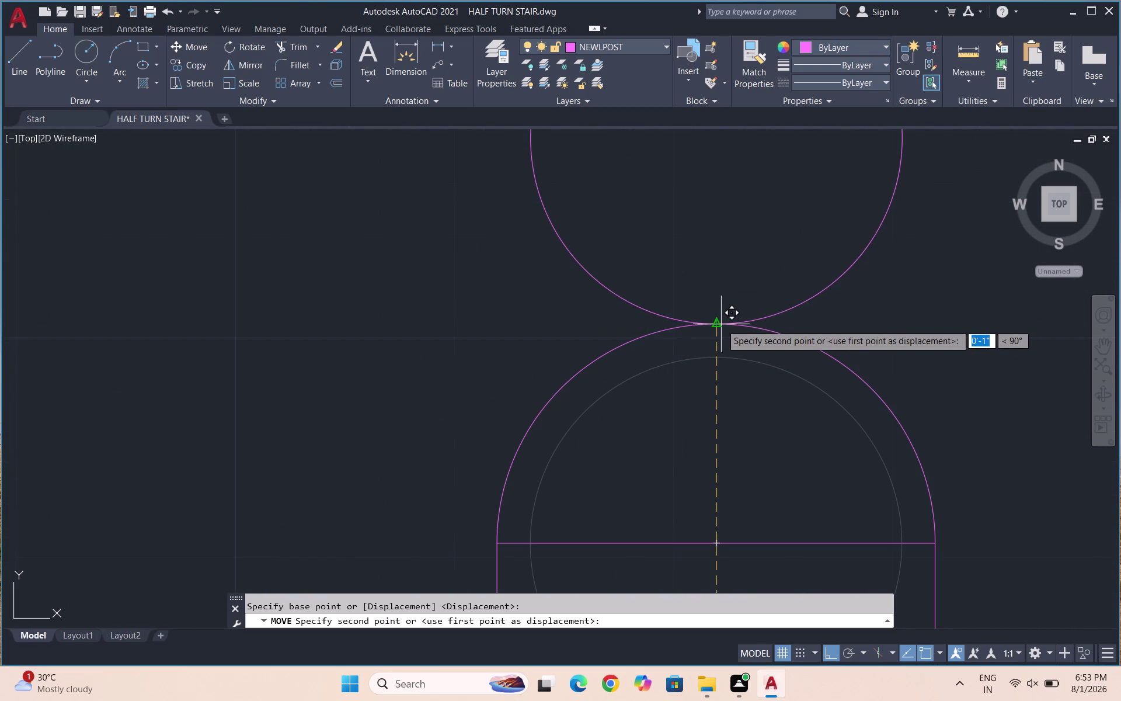
click(719, 323)
scroll(down, 3)
scroll(down, 3)
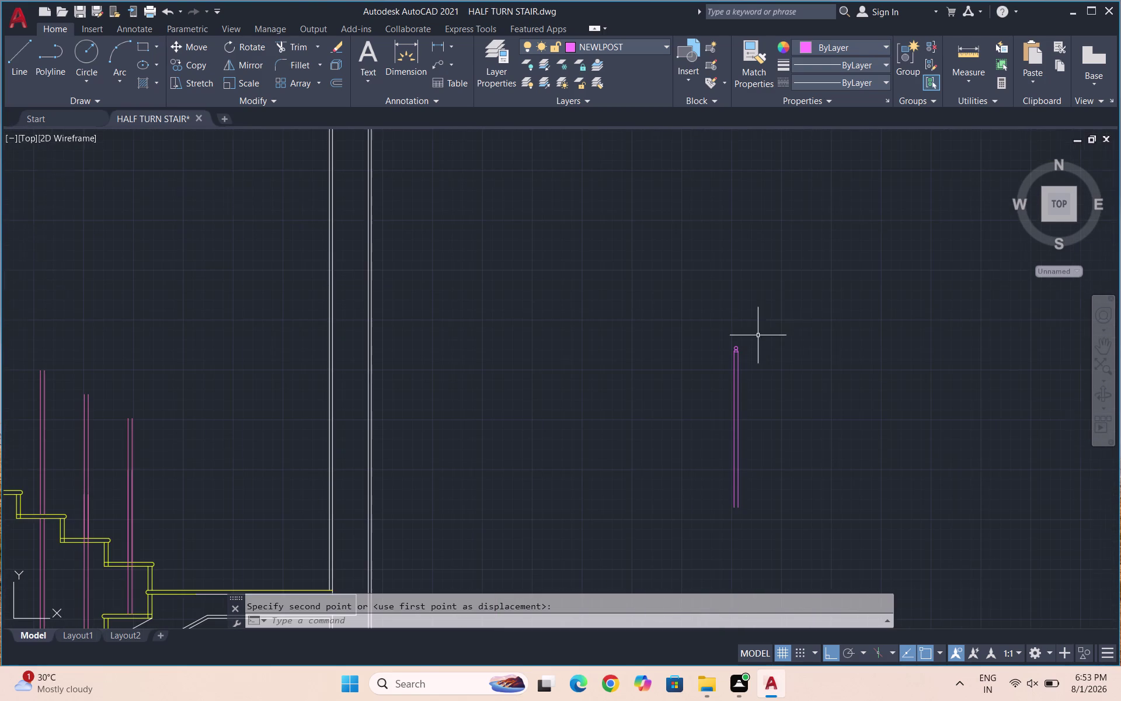
Select the rounded post outline and its pieces.
drag(811, 414, 747, 413)
click(641, 439)
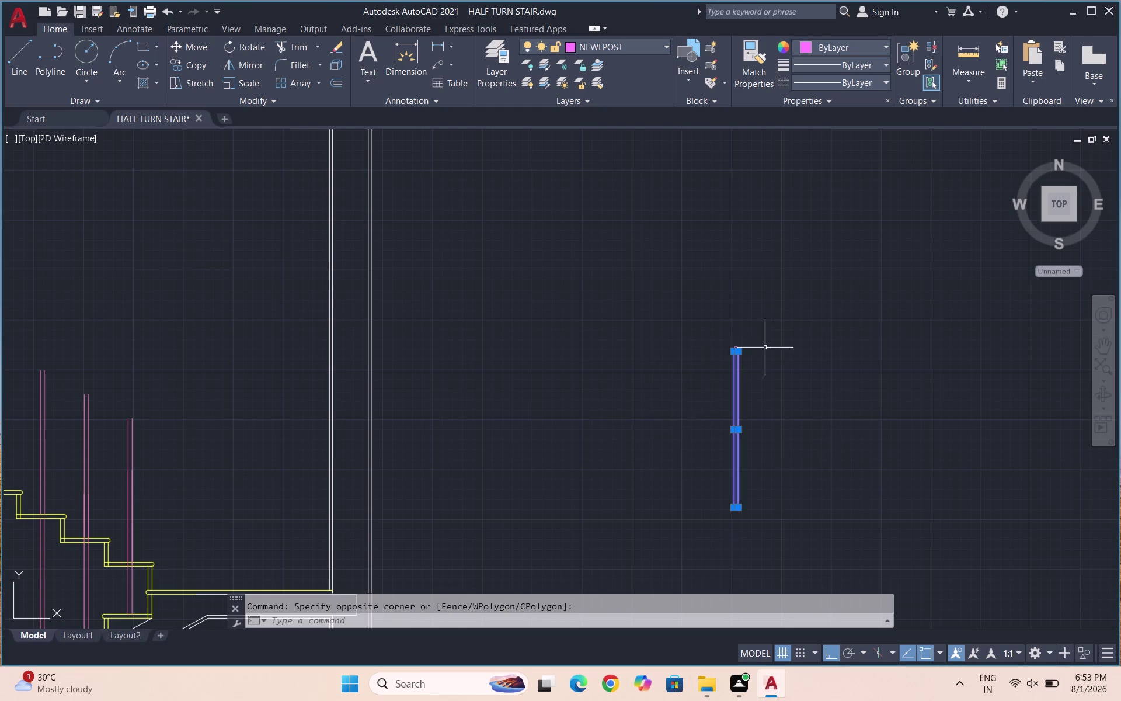
scroll(up, 3)
drag(976, 192, 966, 190)
click(928, 154)
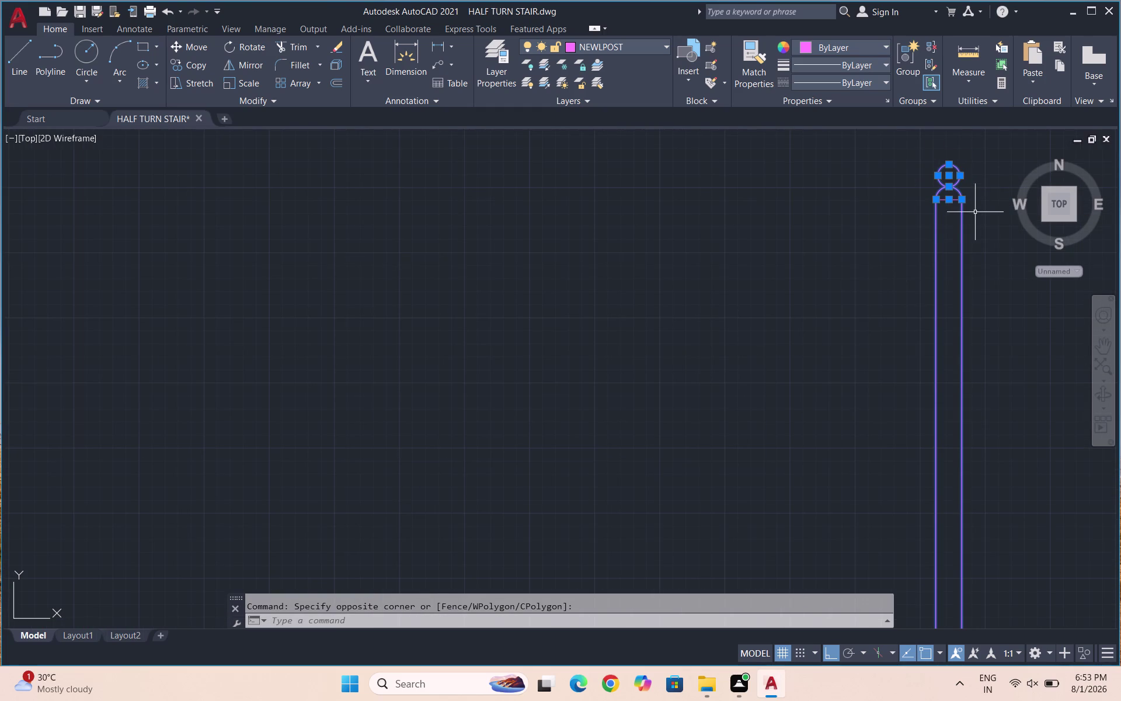
click(958, 214)
click(940, 178)
Join the newel post outline into a single object and select it.
text(JO)
text(IN)
key(Return)
scroll(down, 3)
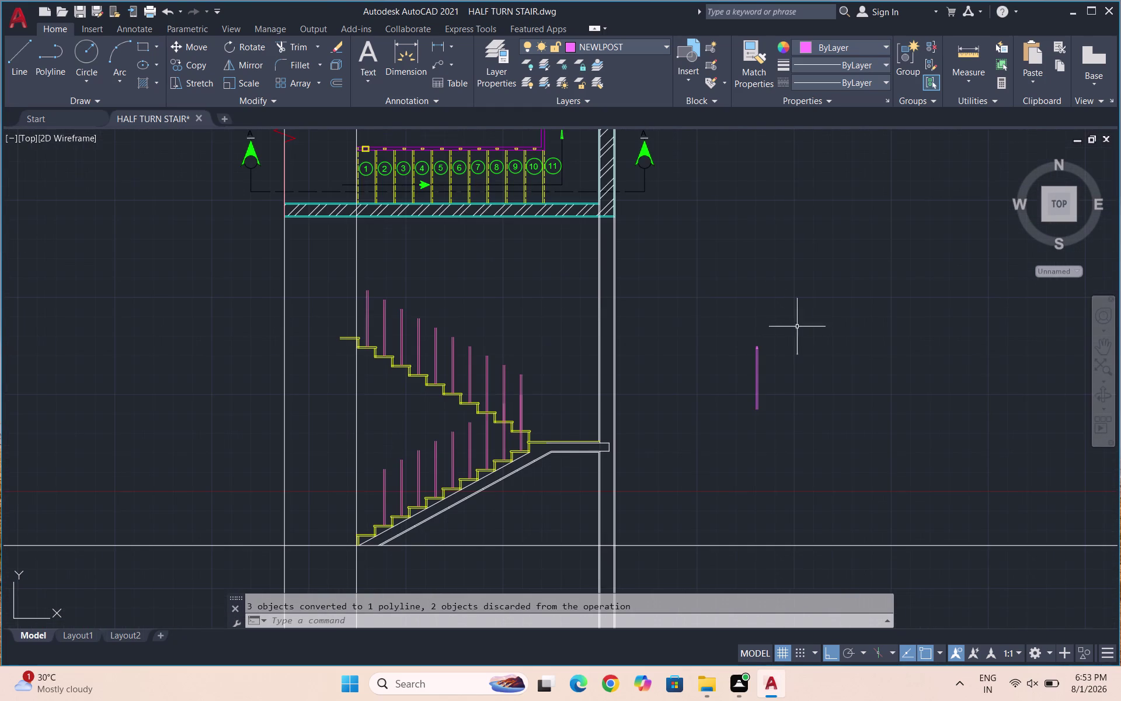
drag(782, 377, 747, 375)
click(713, 374)
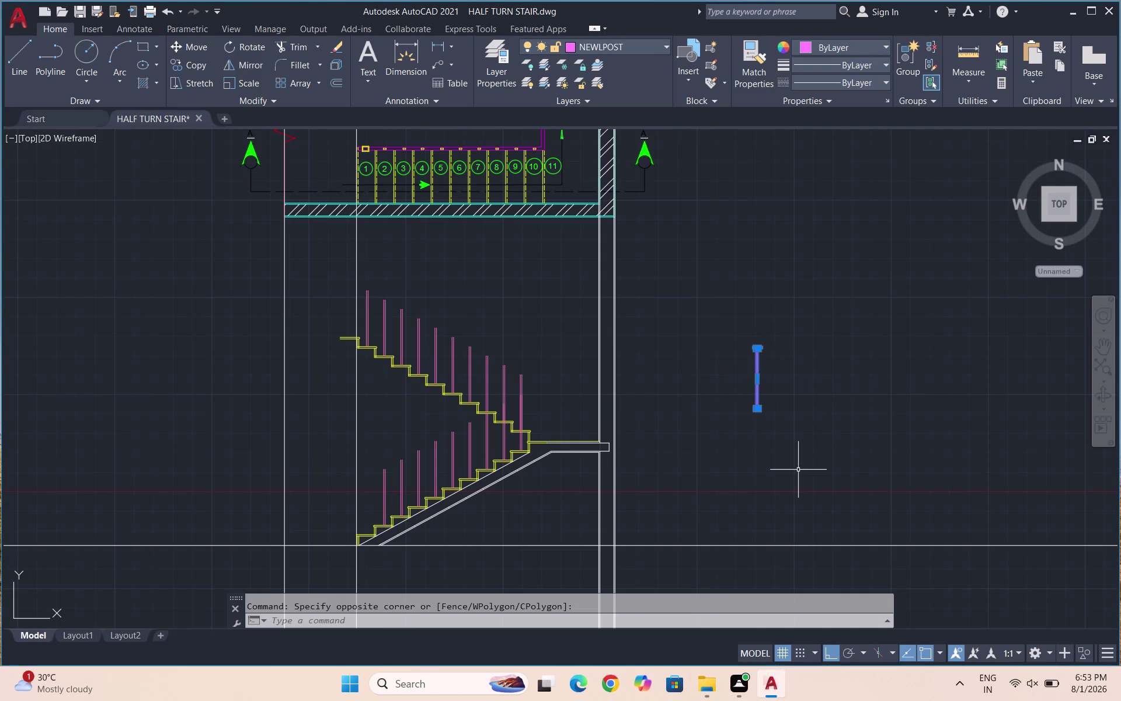
Copy the newel post to the bottom step corner of the lower flight.
text(CO)
key(Return)
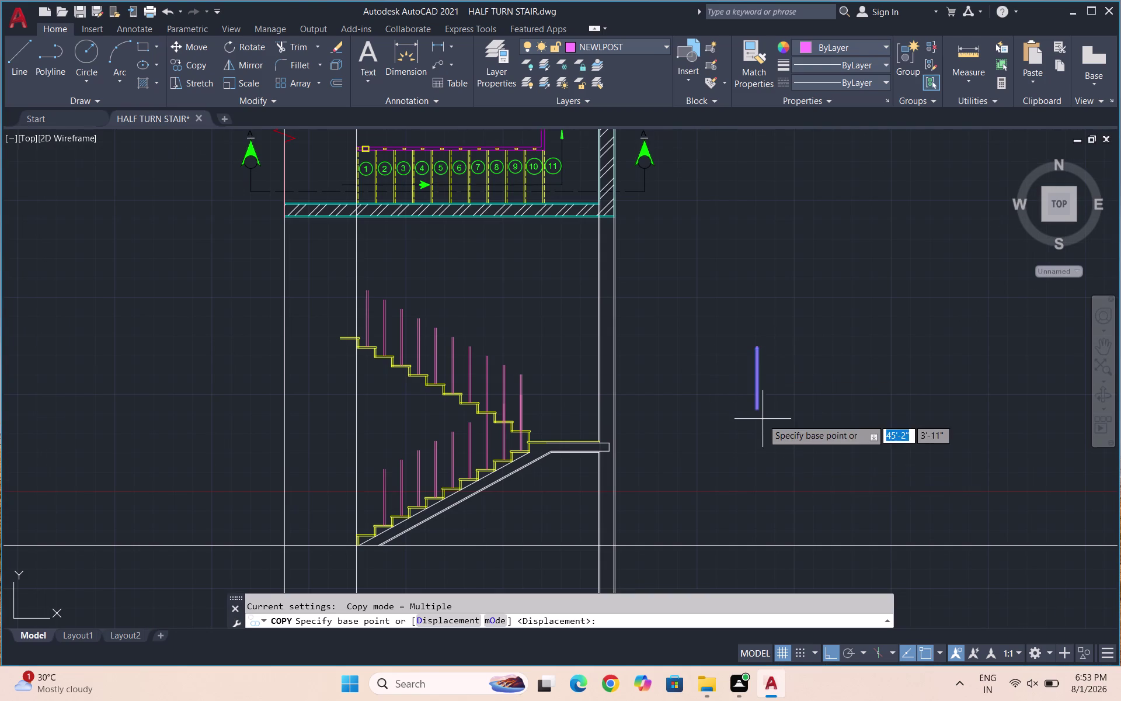
scroll(up, 3)
click(691, 326)
scroll(down, 3)
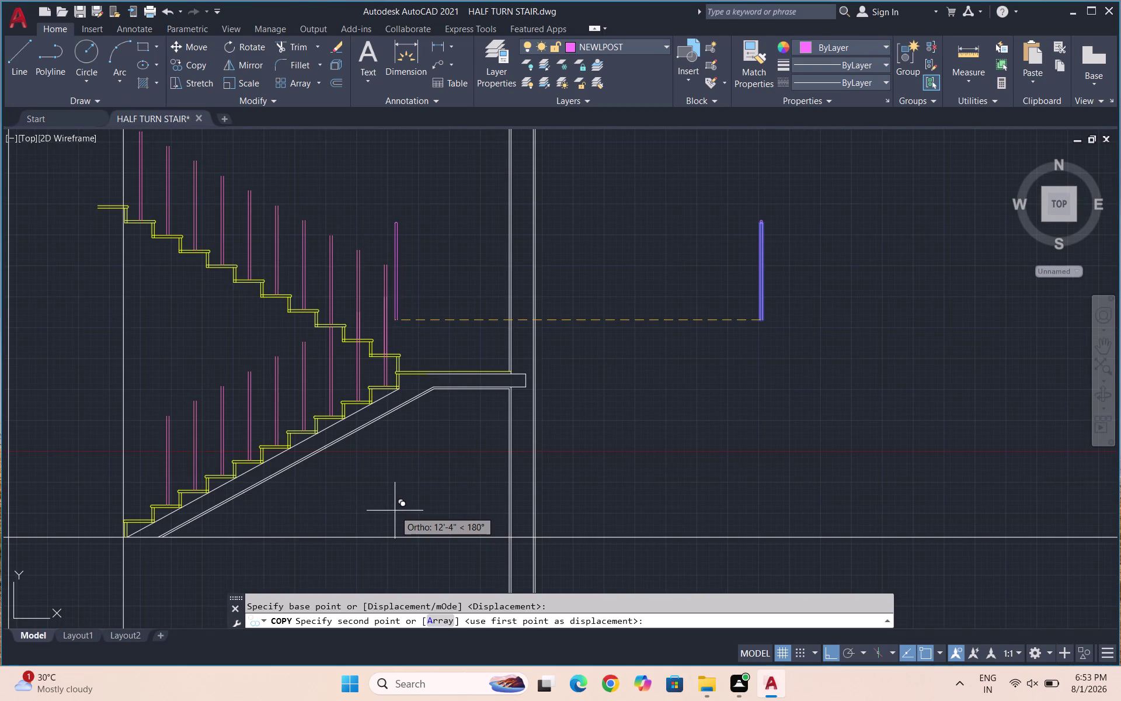
key(F8)
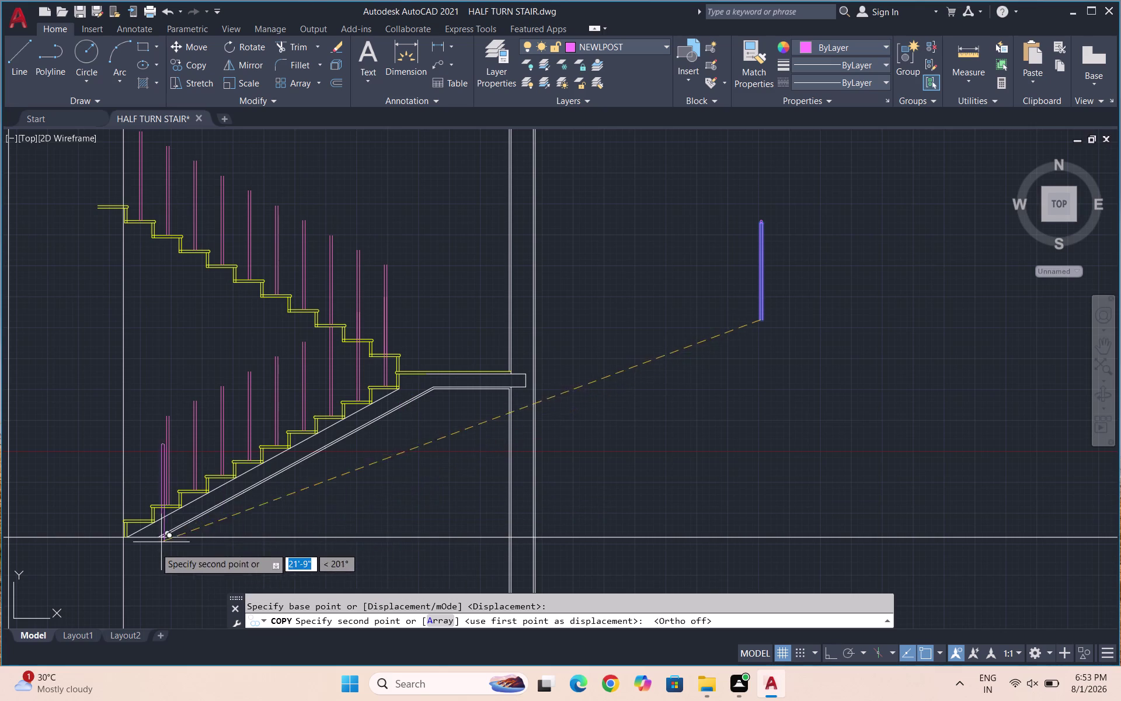
scroll(up, 3)
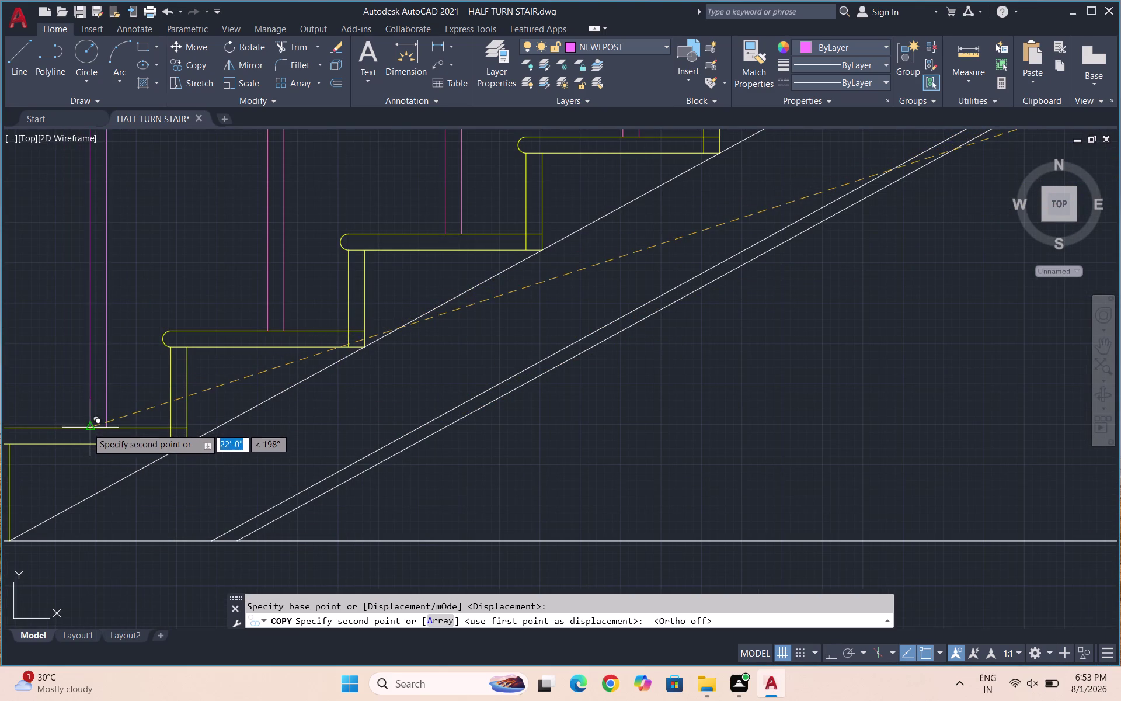
click(89, 428)
scroll(down, 3)
scroll(down, 3)
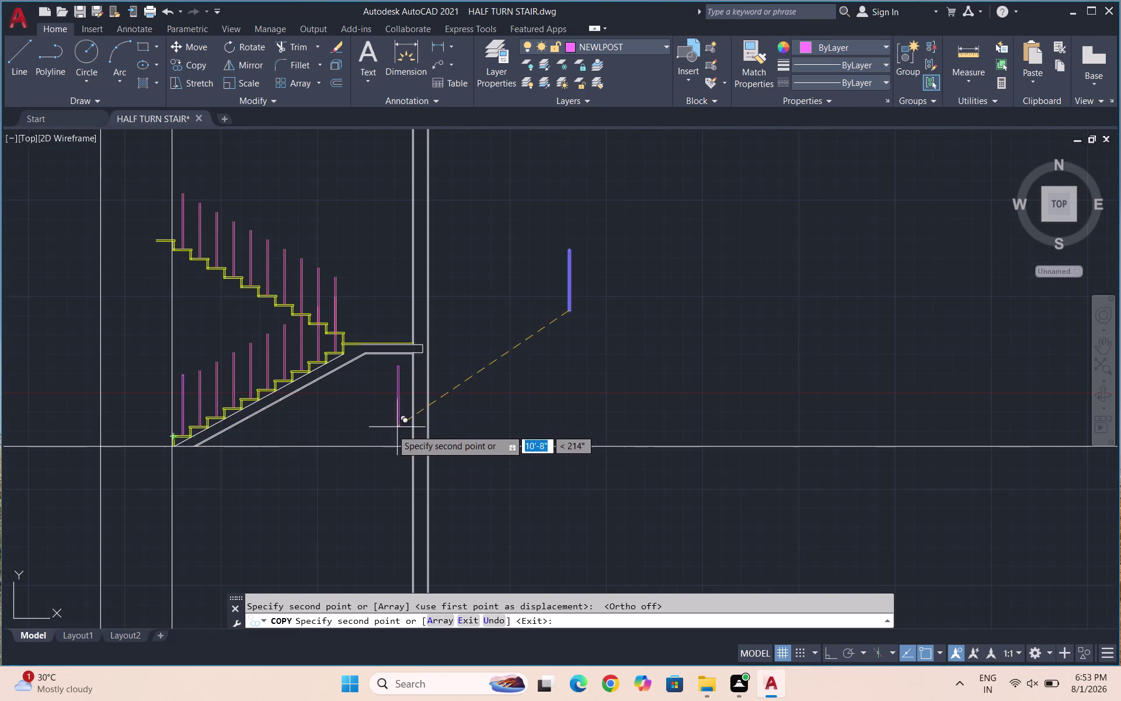
key(ctrl+z)
key(Escape)
scroll(up, 3)
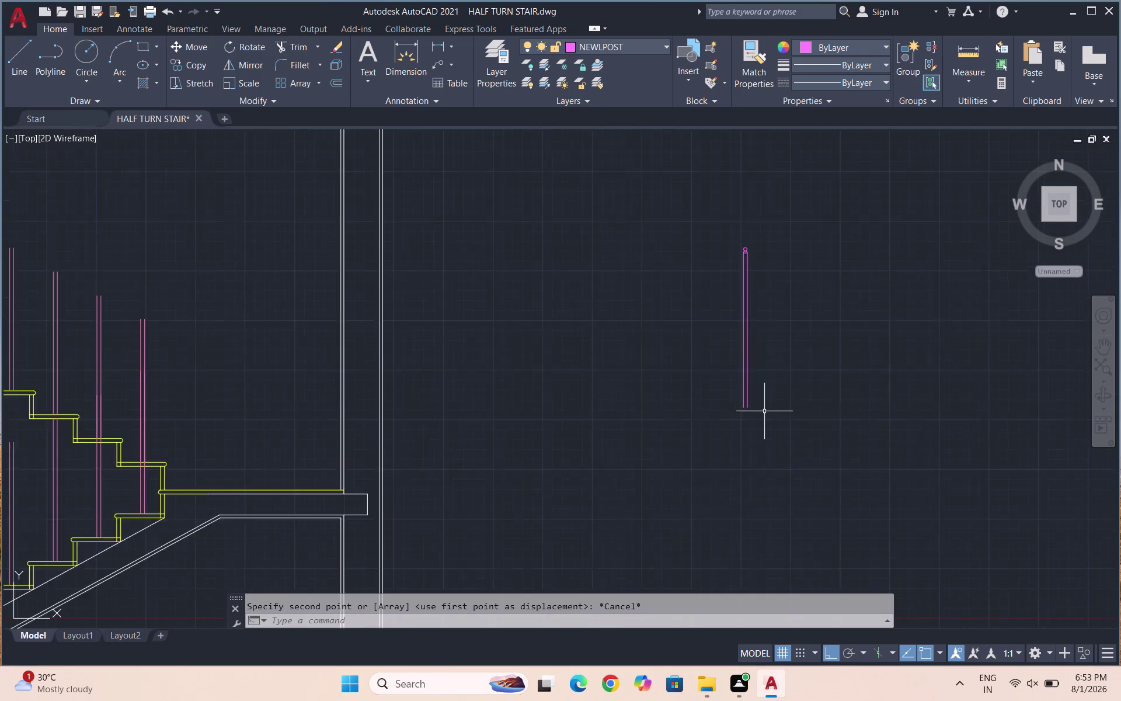
Erase the old cap circle and draw a larger circle at the post's rounded top.
scroll(up, 3)
scroll(up, 3)
scroll(up, 3)
drag(747, 179, 651, 175)
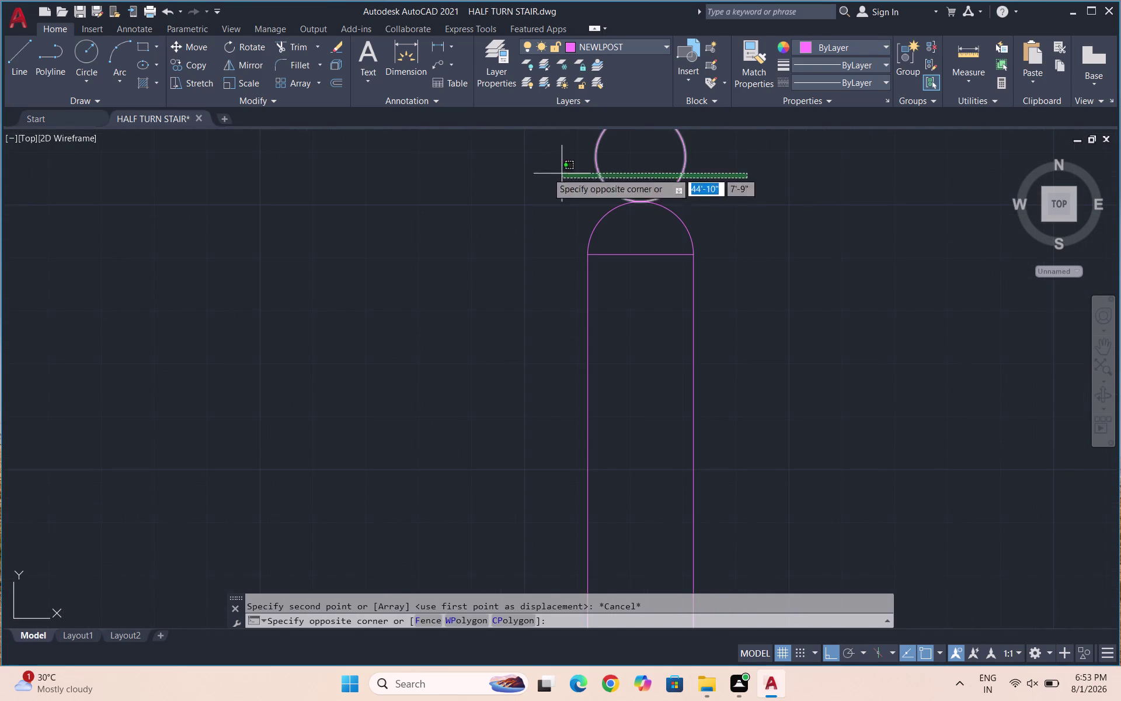
click(538, 171)
key(Delete)
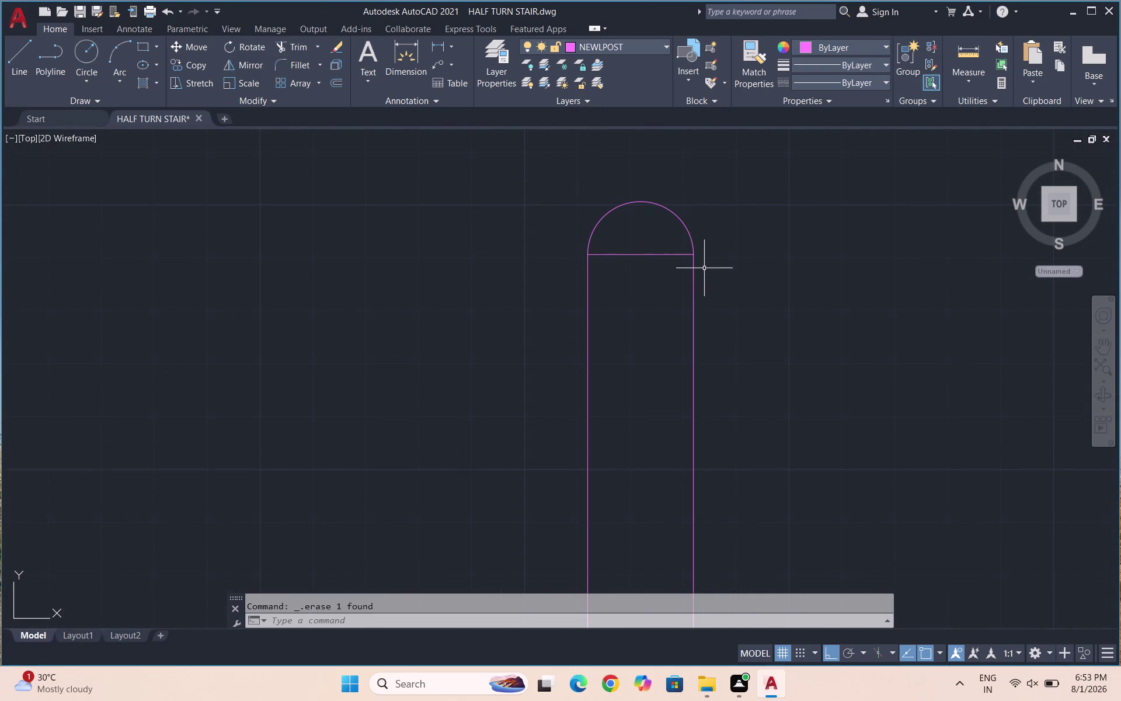
key(c)
key(Return)
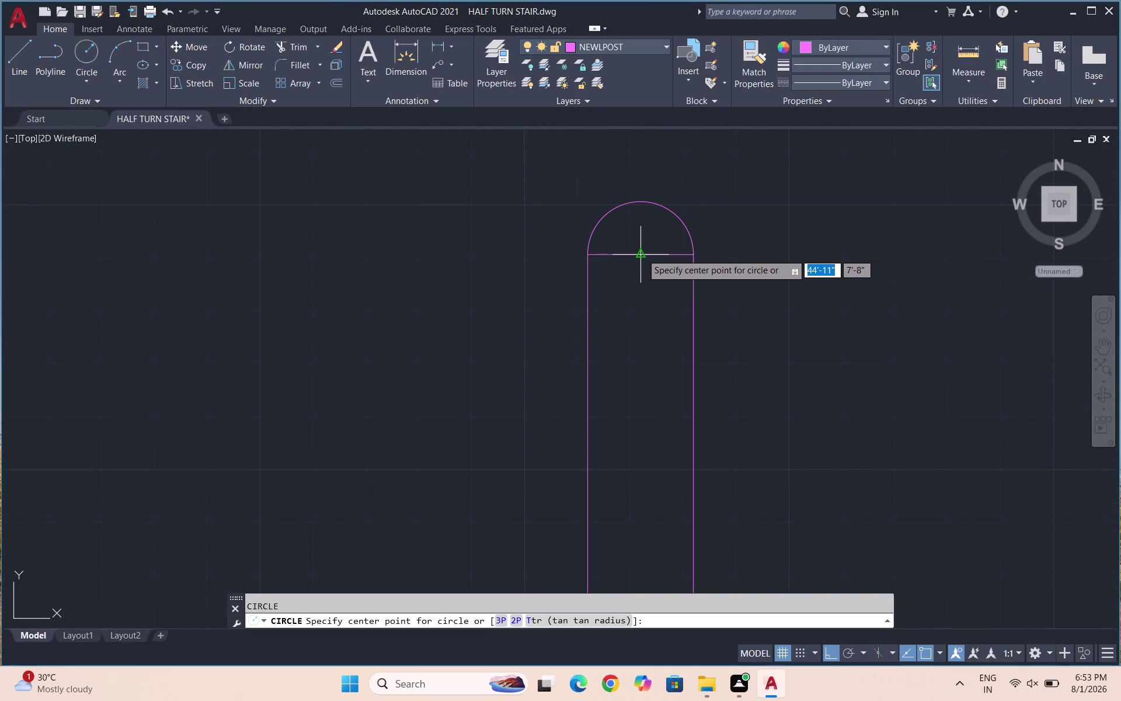
click(642, 253)
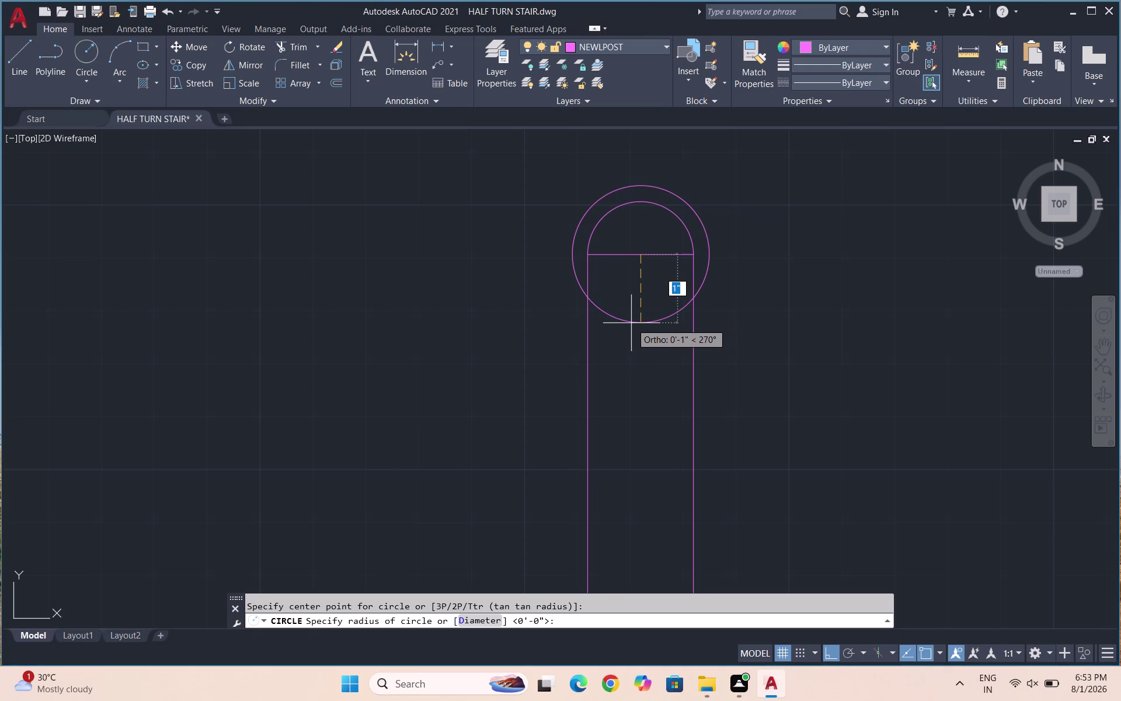
click(631, 323)
Move the new circle onto the post top, then cancel and undo the move.
drag(648, 334, 626, 298)
click(620, 286)
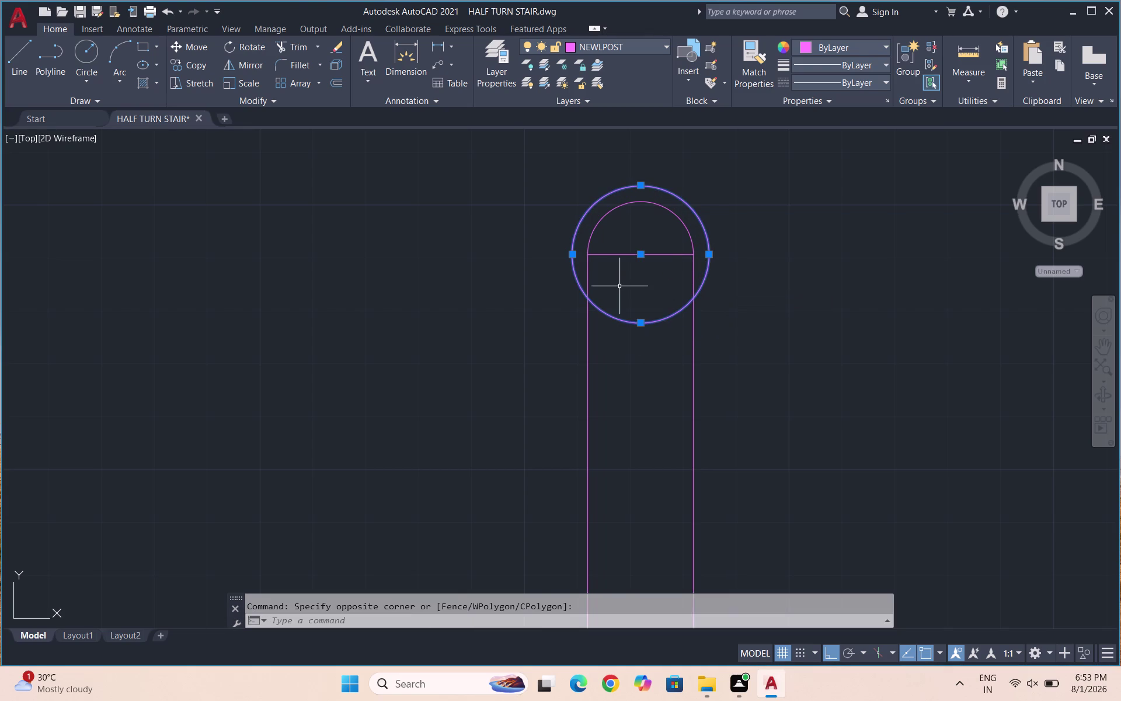
key(m)
key(Return)
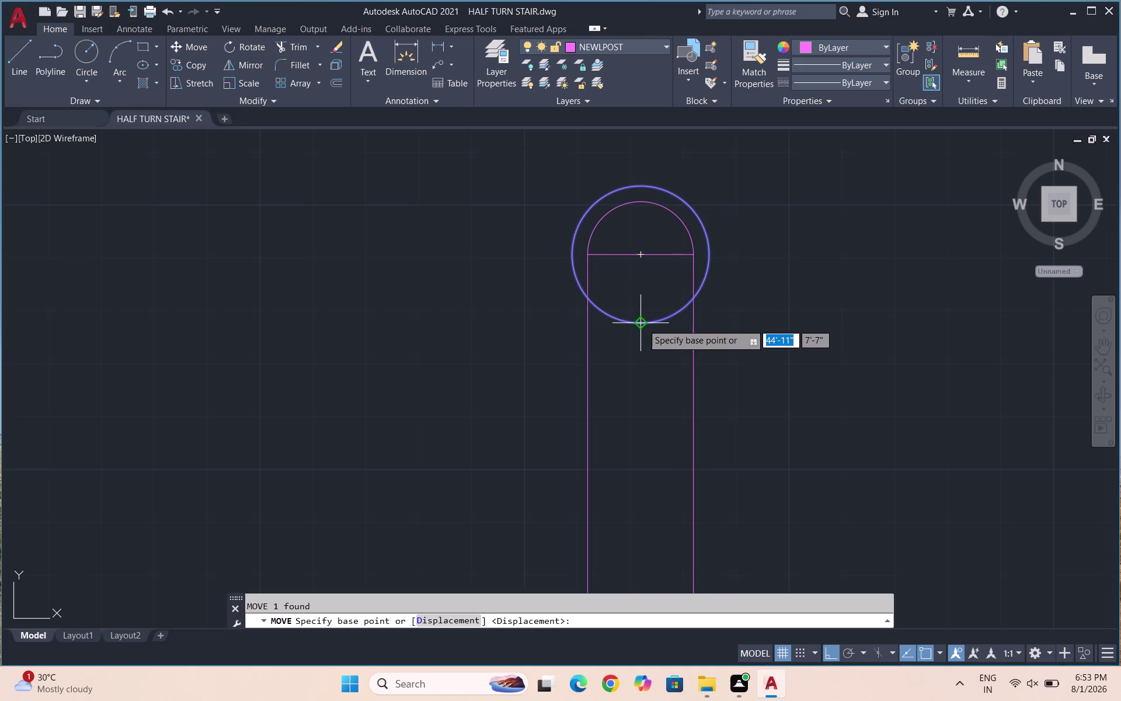
click(643, 324)
click(643, 256)
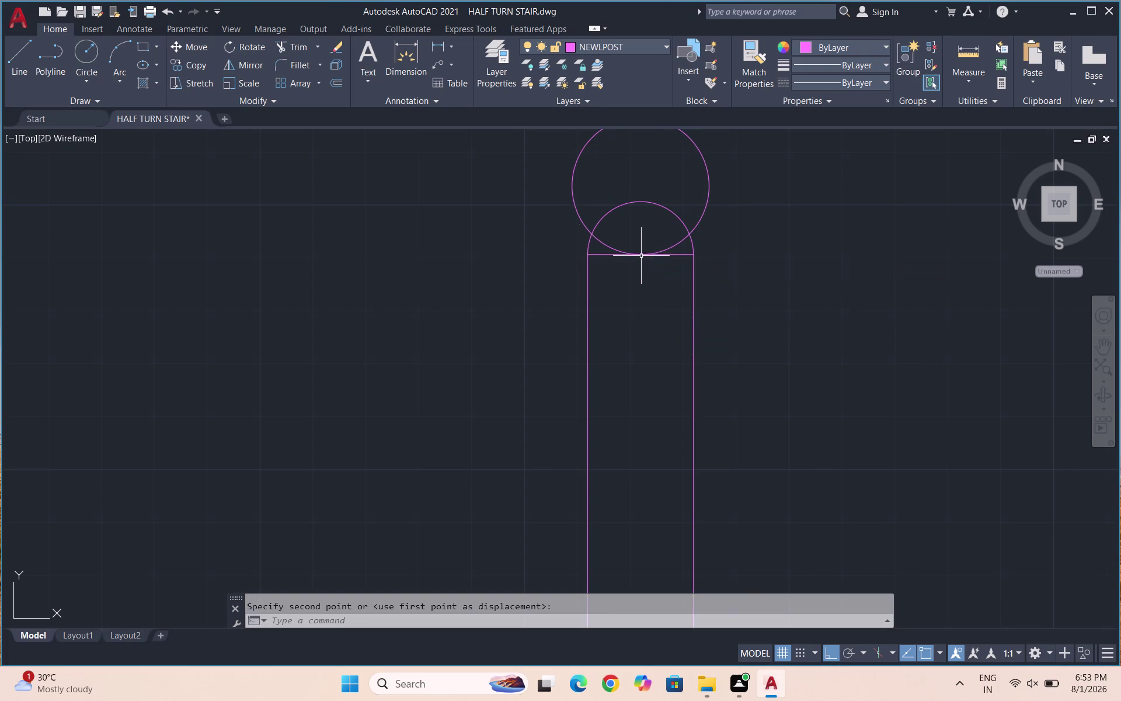
scroll(down, 3)
key(Escape)
scroll(up, 3)
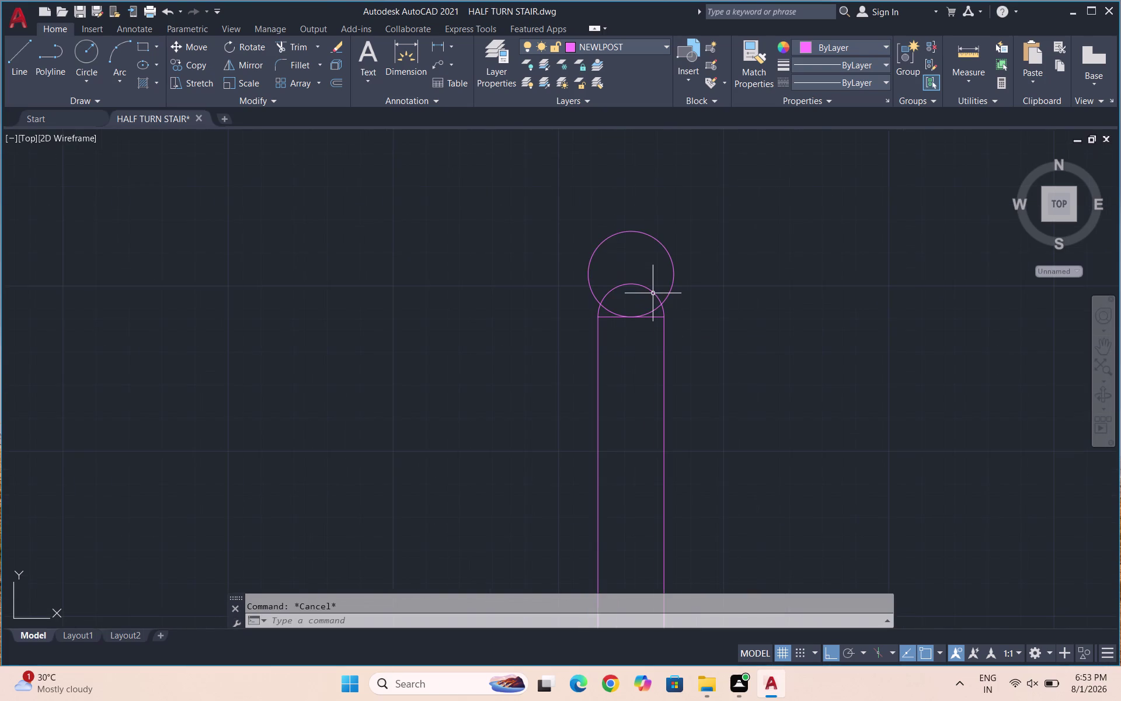
key(ctrl+z)
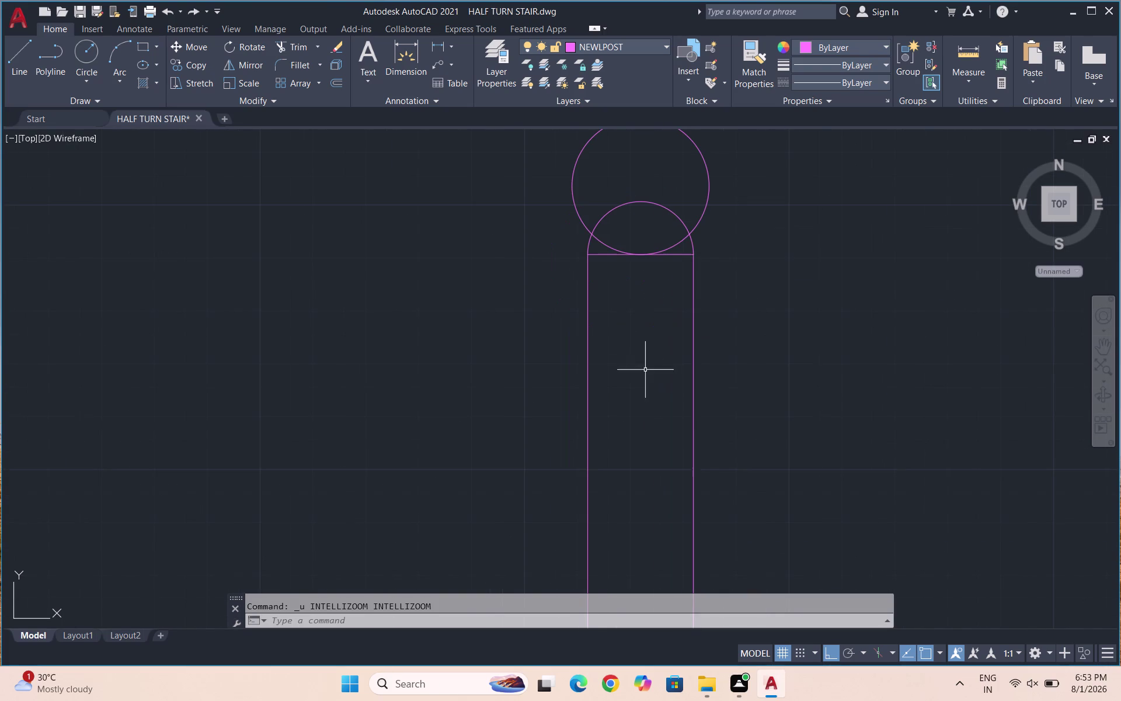
key(ctrl+z)
Move the cap circle from its bottom quadrant to rest on top of the post.
drag(646, 332, 643, 320)
click(636, 303)
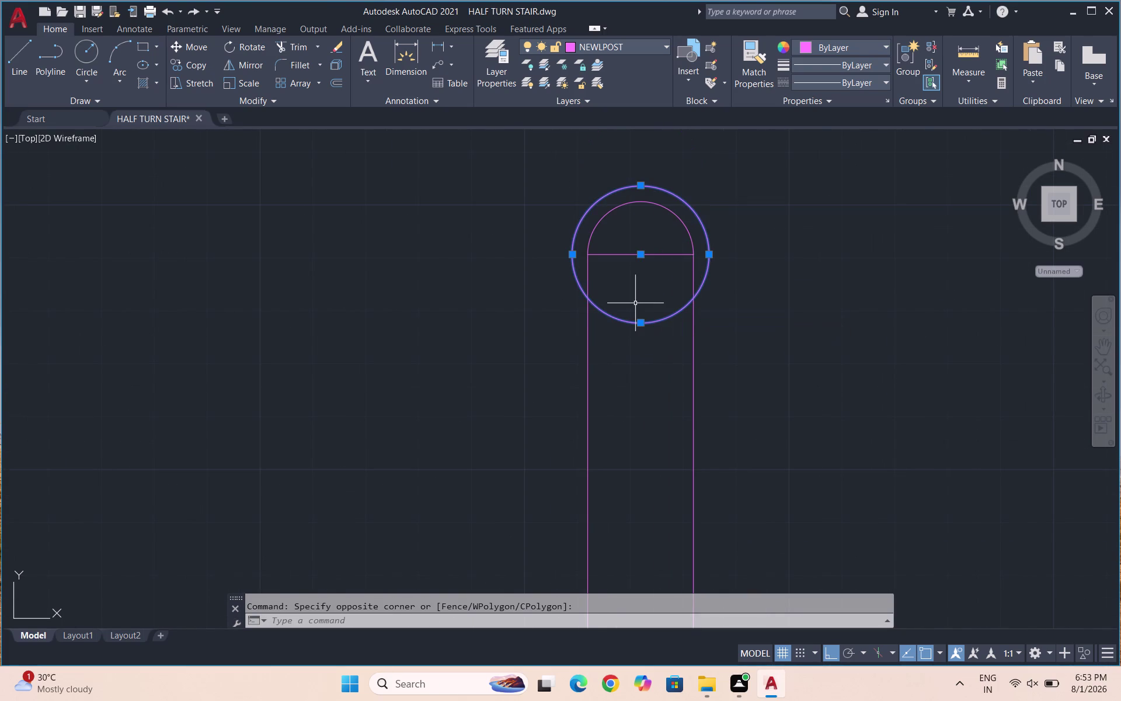
key(m)
key(Return)
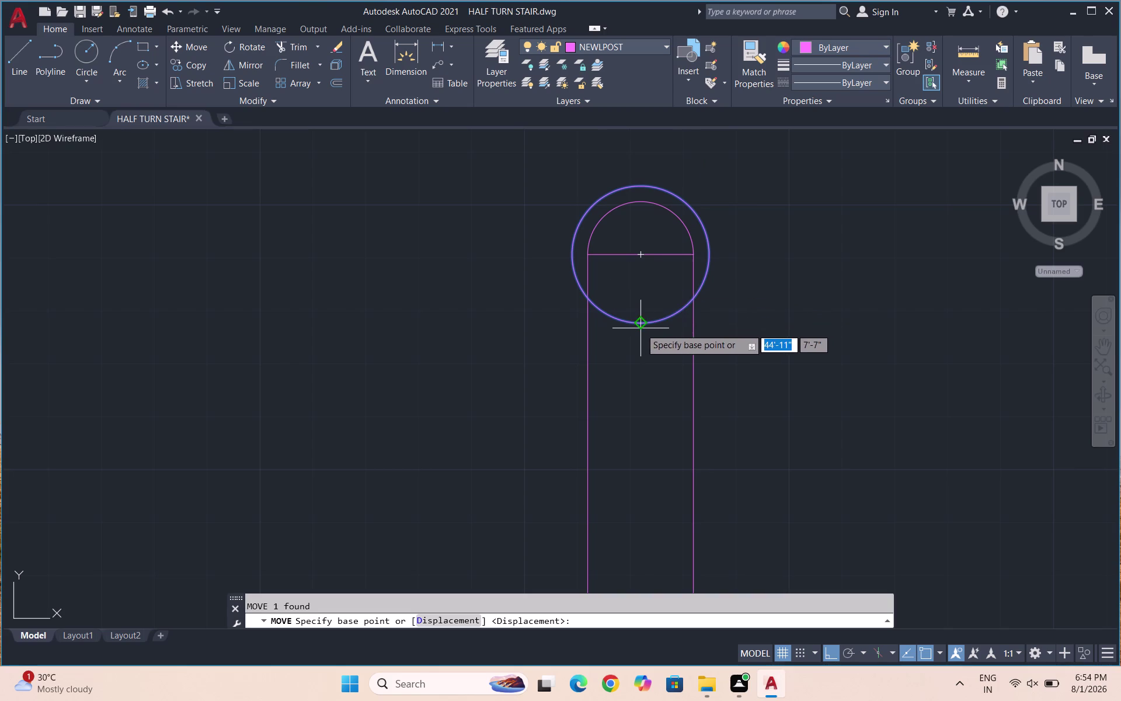
click(640, 325)
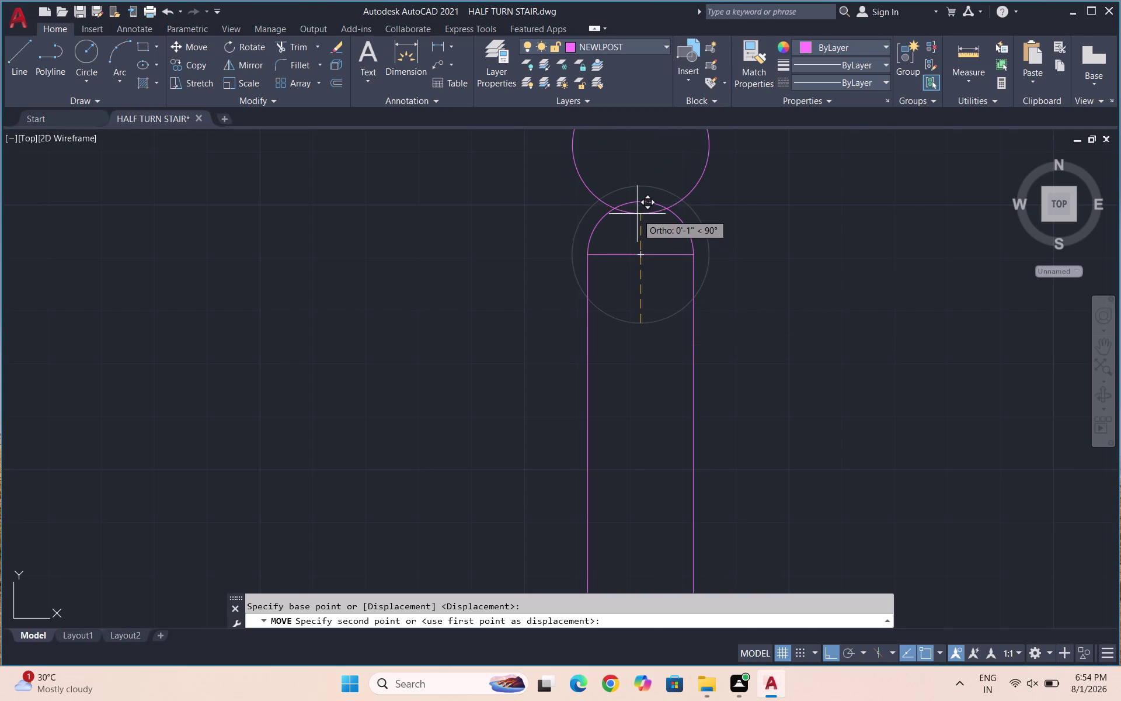
click(641, 205)
Make HATCH the current layer and select the cap circle.
scroll(down, 3)
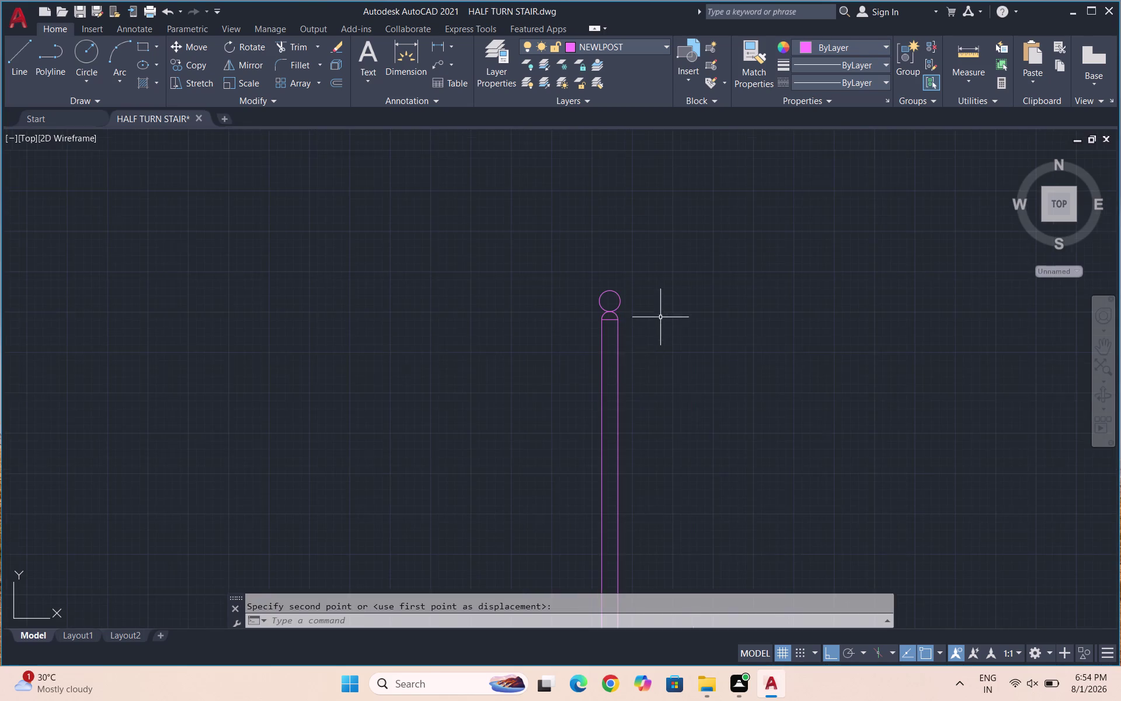
scroll(down, 3)
scroll(up, 3)
scroll(up, 3)
scroll(up, 3)
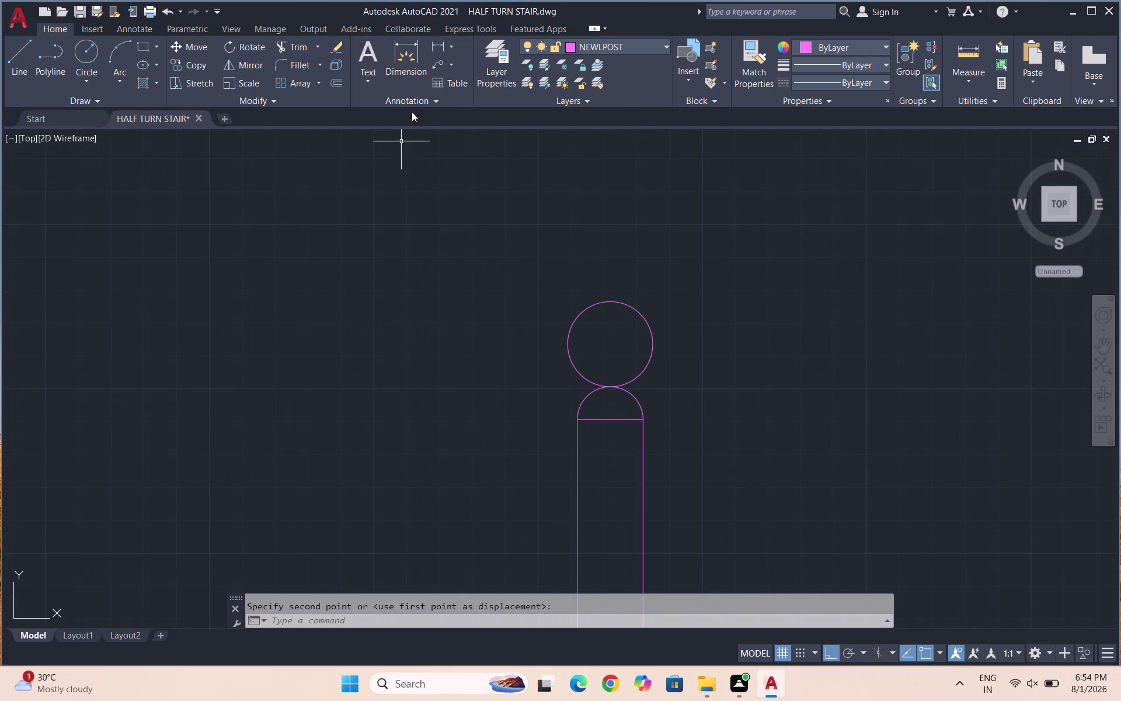
click(580, 51)
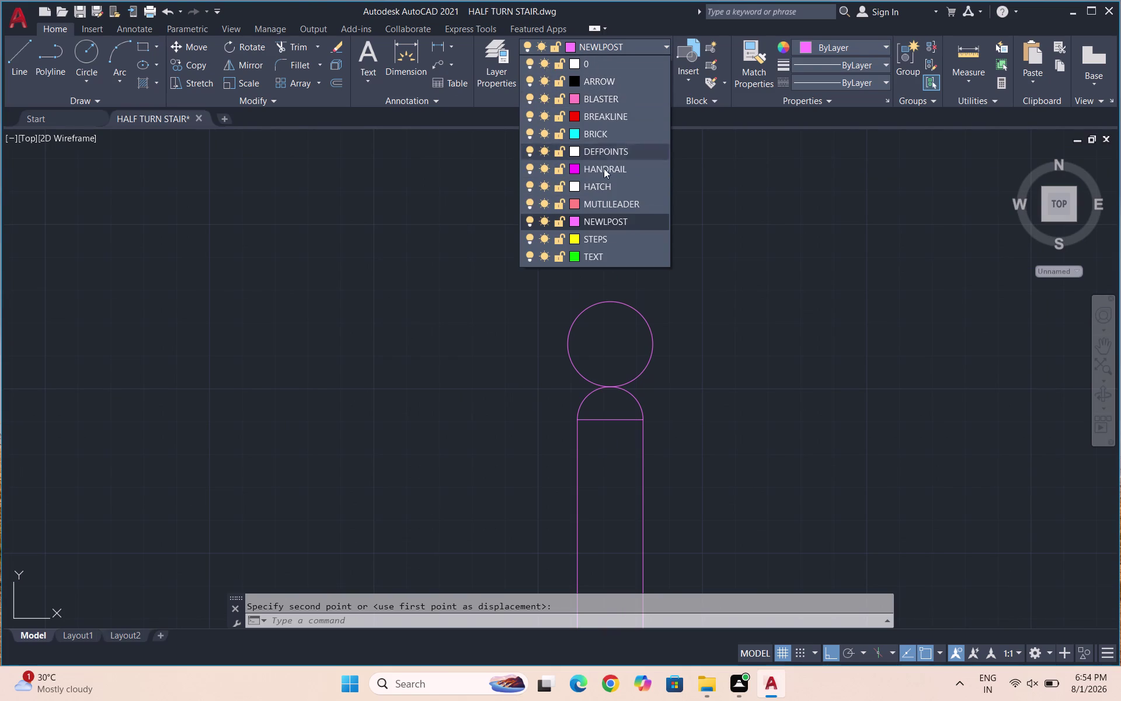
click(583, 185)
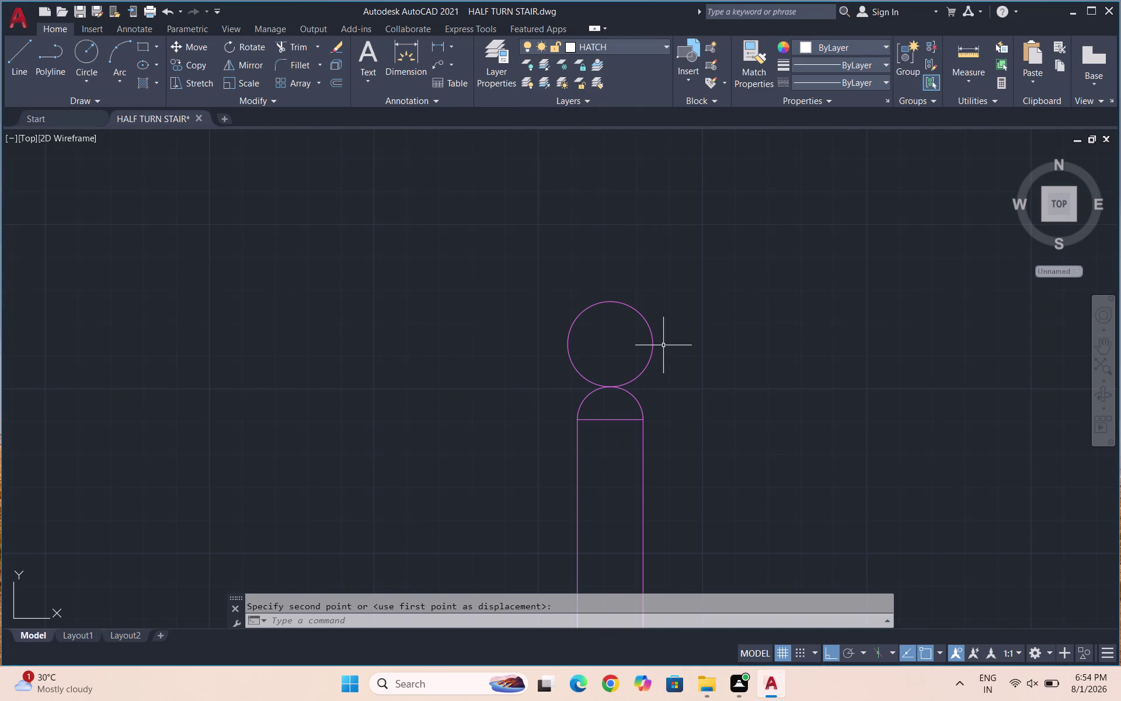
click(607, 339)
click(584, 301)
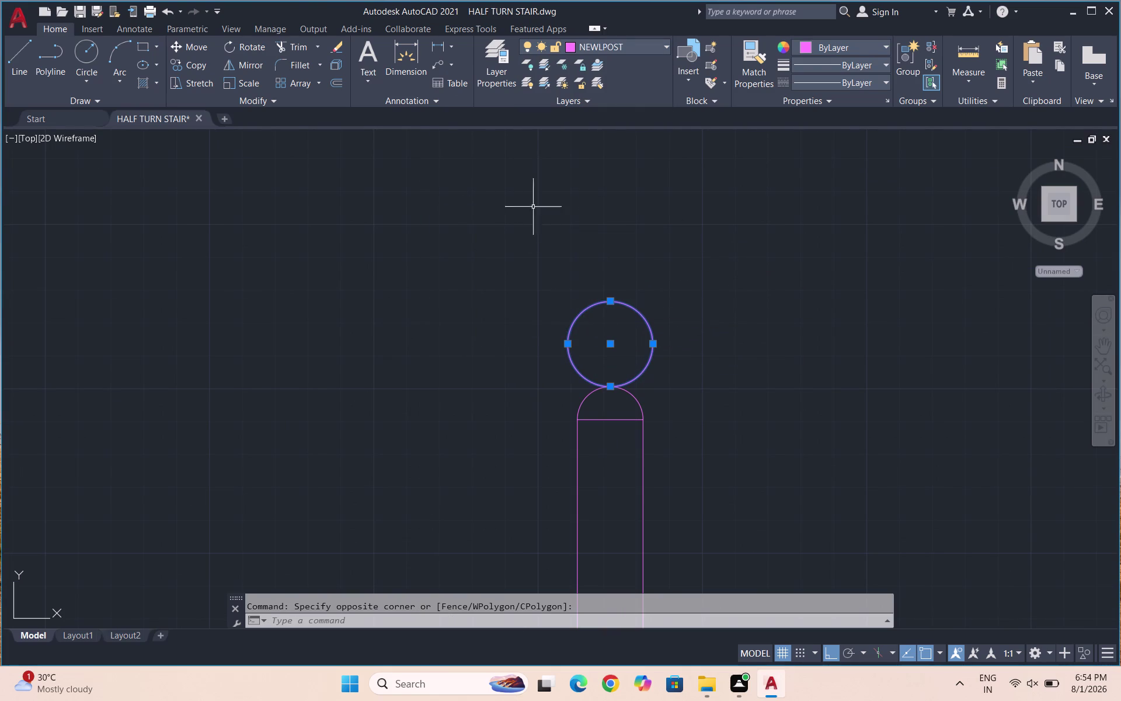
click(148, 87)
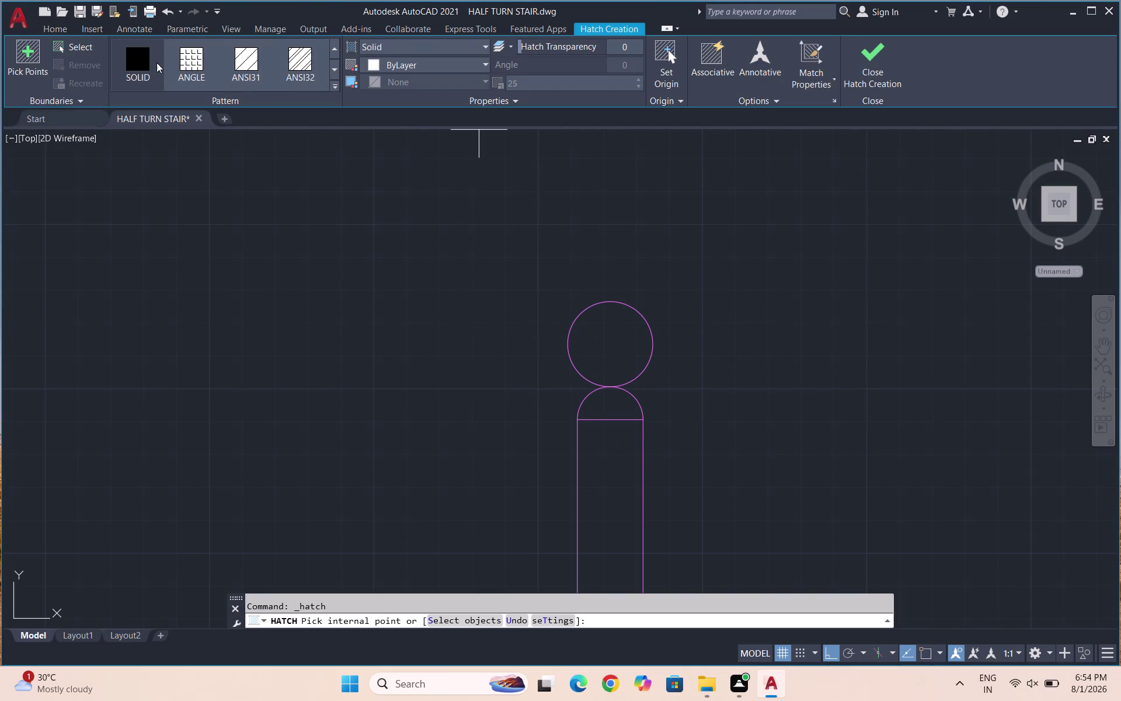
Fill the cap circle with a SOLID hatch pattern.
click(155, 63)
click(600, 329)
click(671, 274)
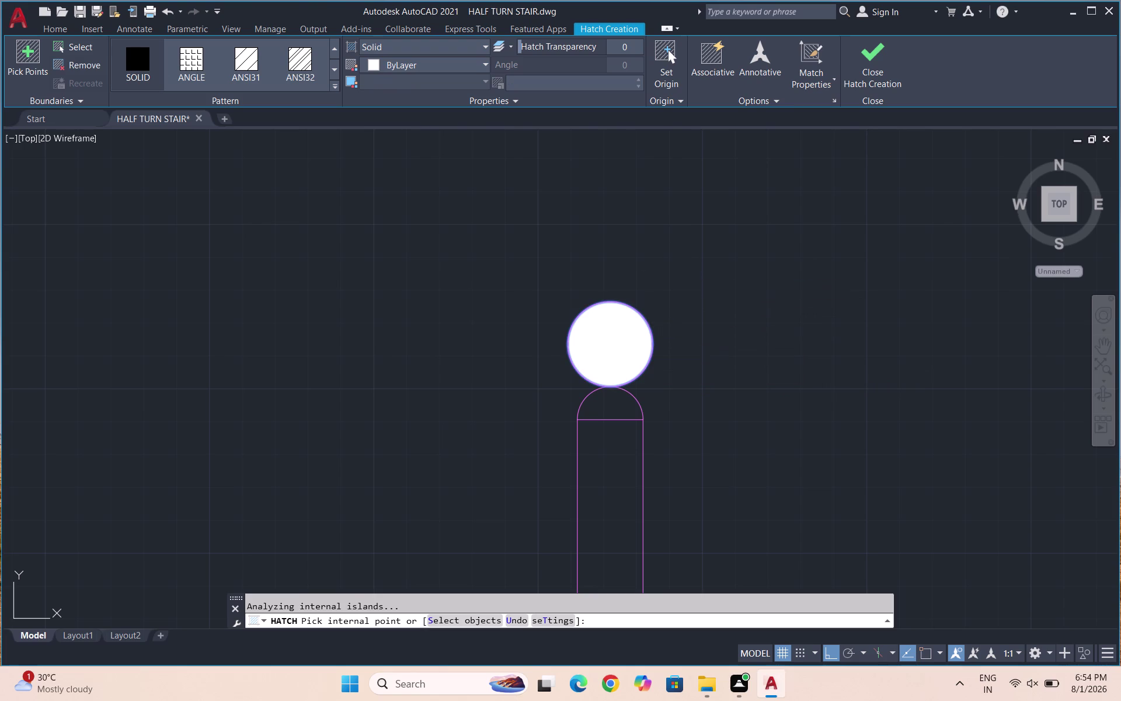
key(Escape)
scroll(down, 3)
key(Escape)
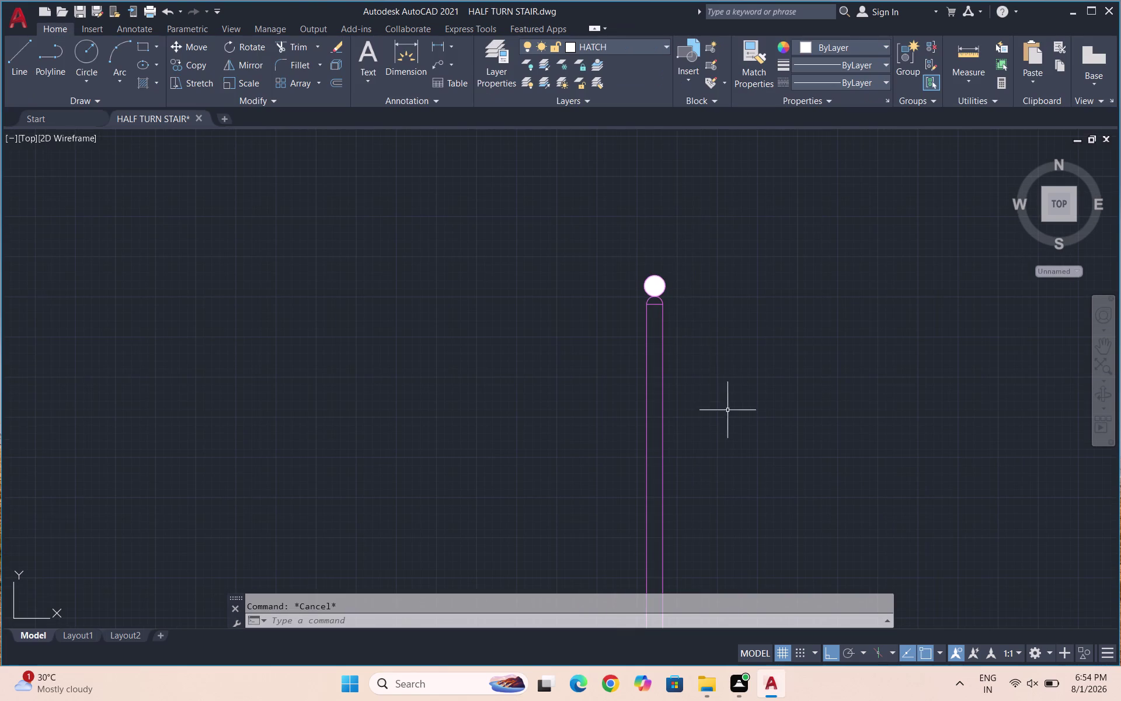
drag(721, 410, 711, 394)
scroll(down, 3)
click(597, 285)
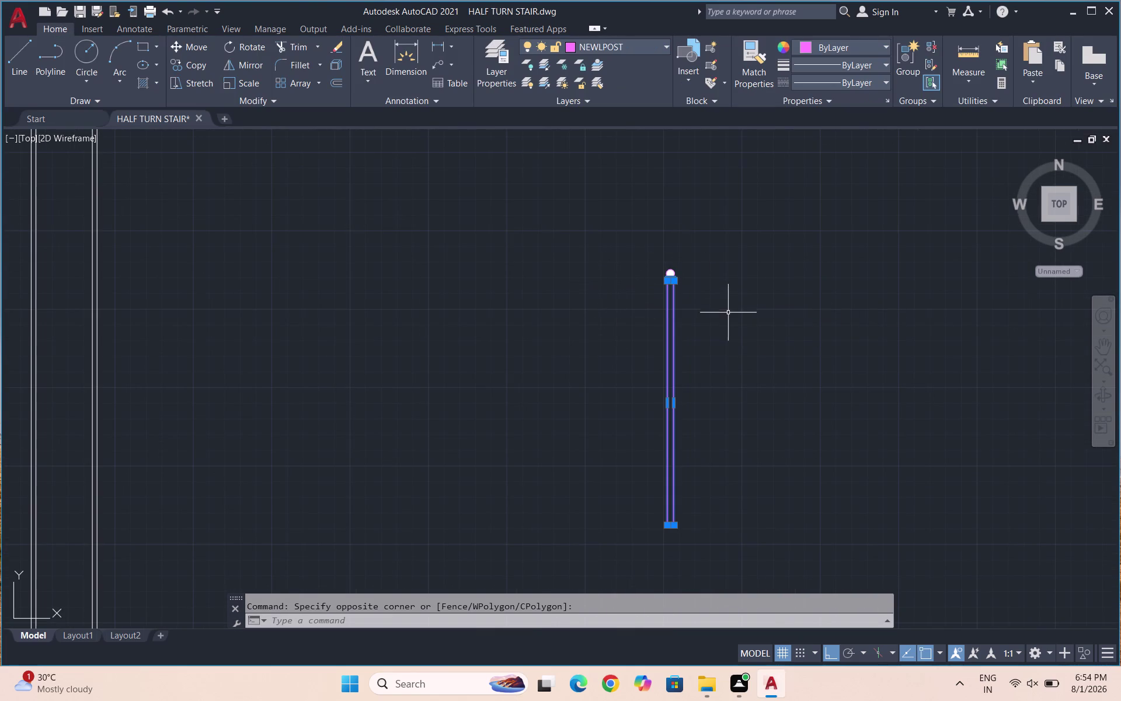
key(Escape)
Measure the newel post height (3'-3") with a linear dimension.
click(434, 47)
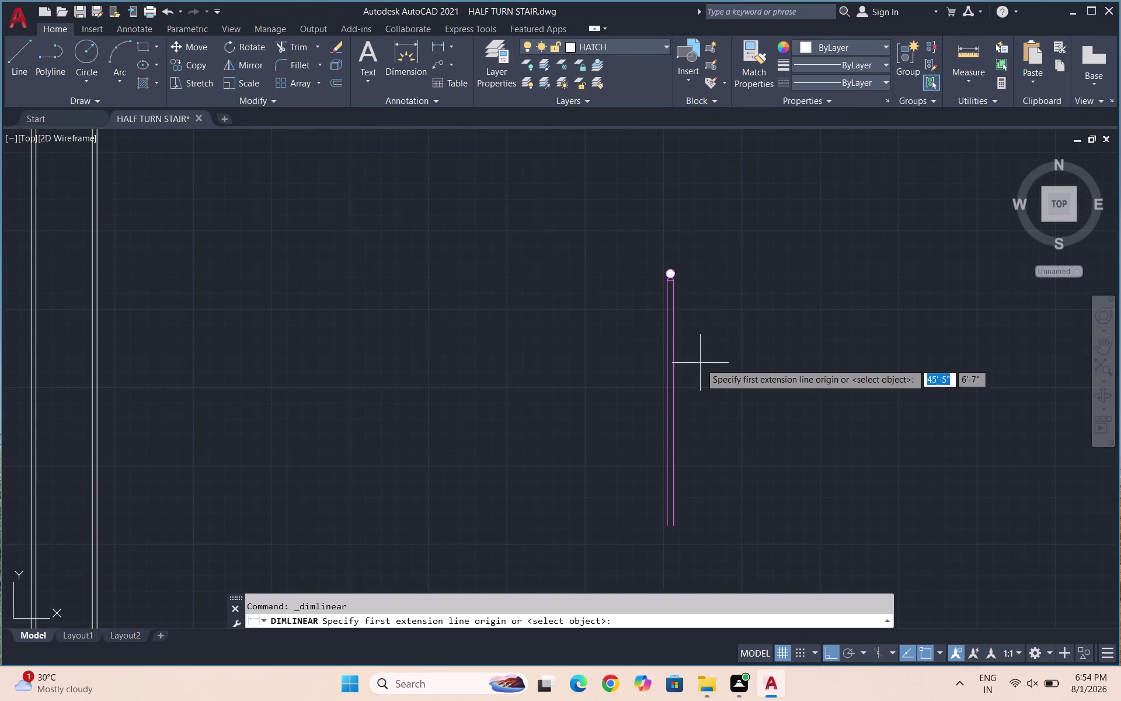
scroll(up, 3)
click(647, 157)
scroll(down, 3)
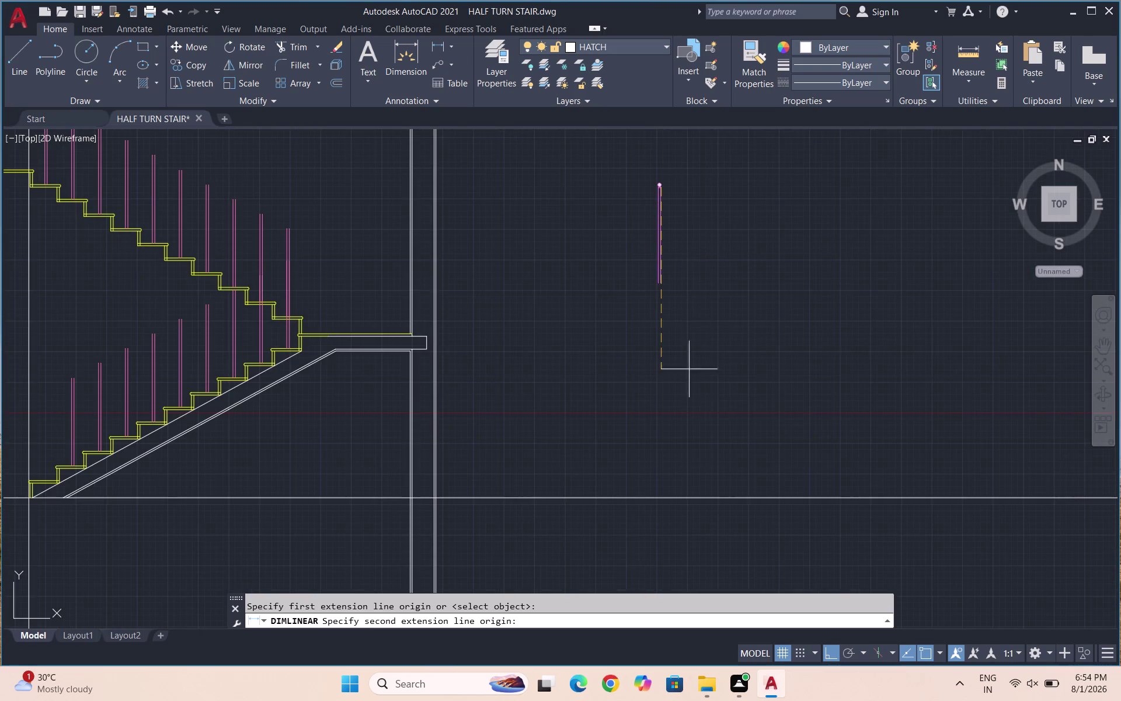
scroll(up, 3)
click(642, 245)
scroll(down, 3)
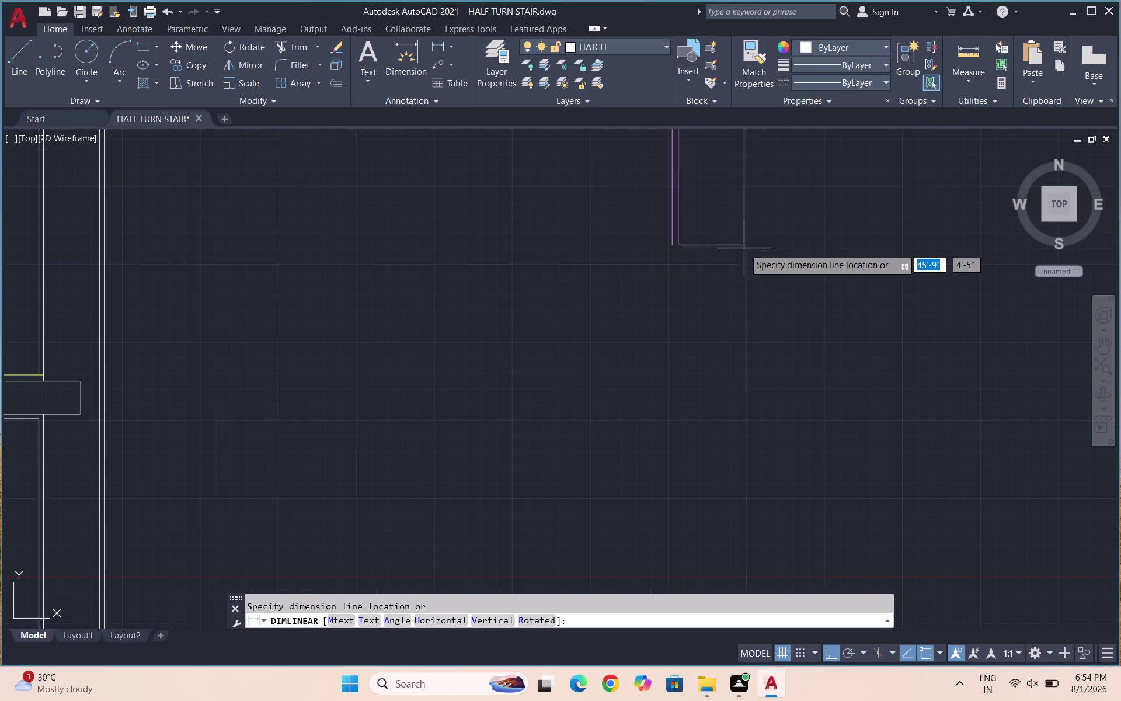
click(746, 247)
scroll(down, 3)
scroll(up, 3)
scroll(up, 3)
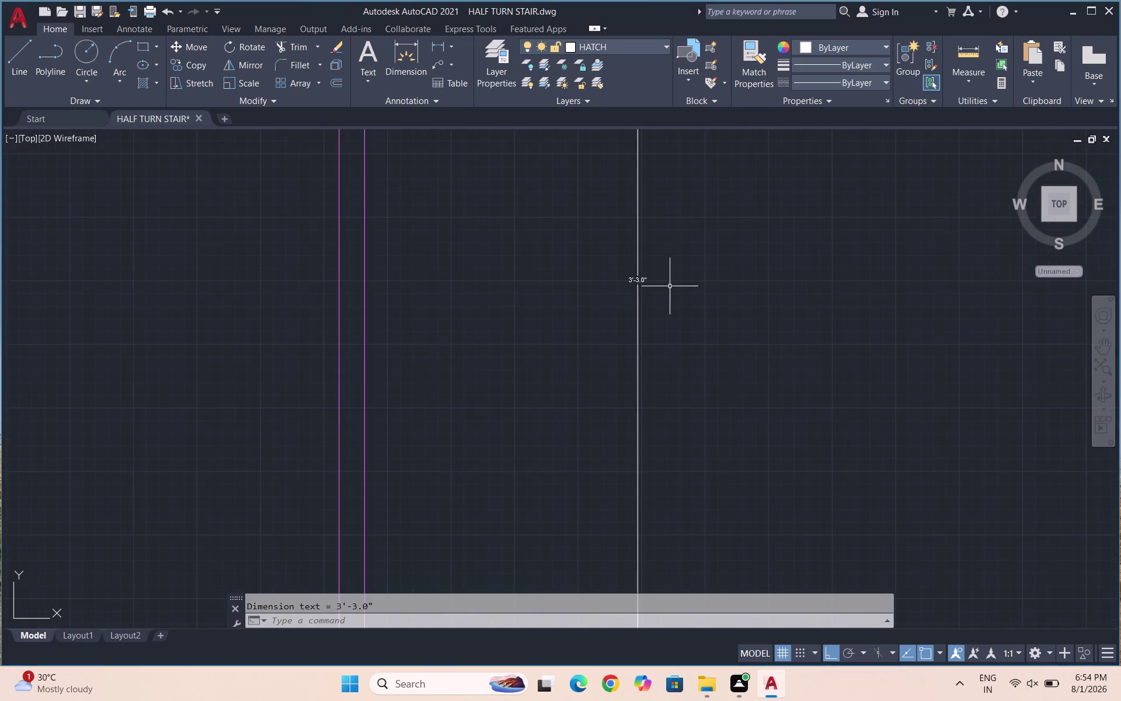
Delete the temporary dimension and select the capped newel post.
drag(689, 288, 674, 282)
click(572, 303)
key(Delete)
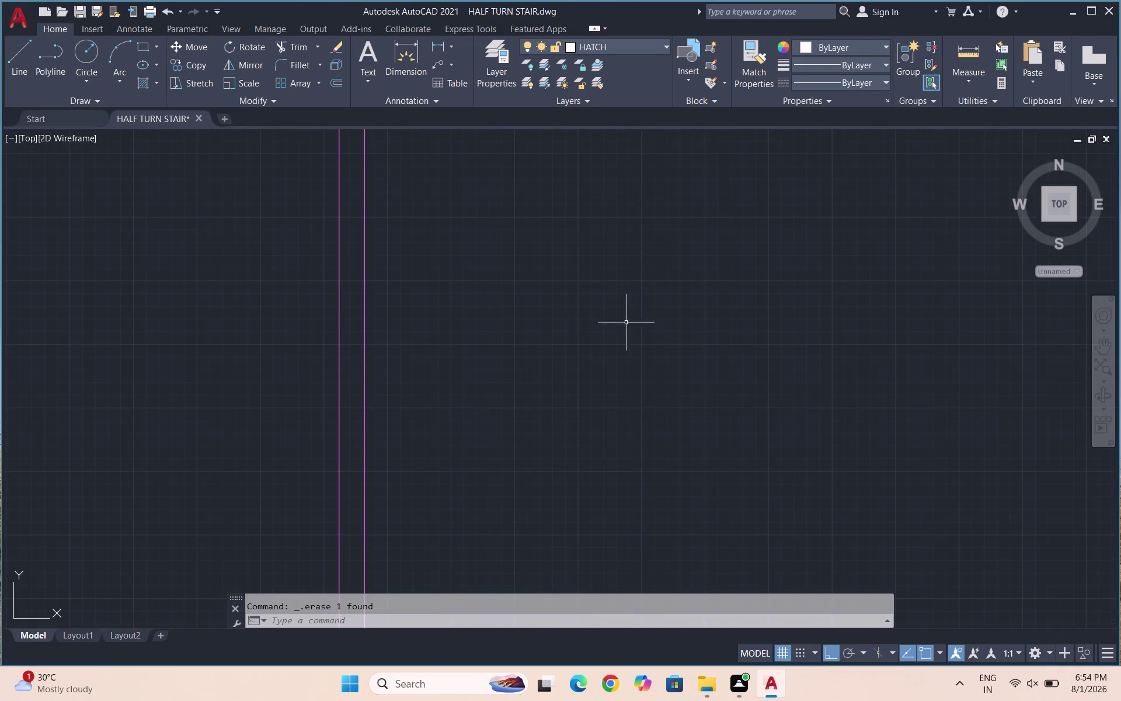
scroll(down, 3)
scroll(down, 3)
drag(680, 381, 668, 373)
drag(579, 231, 585, 232)
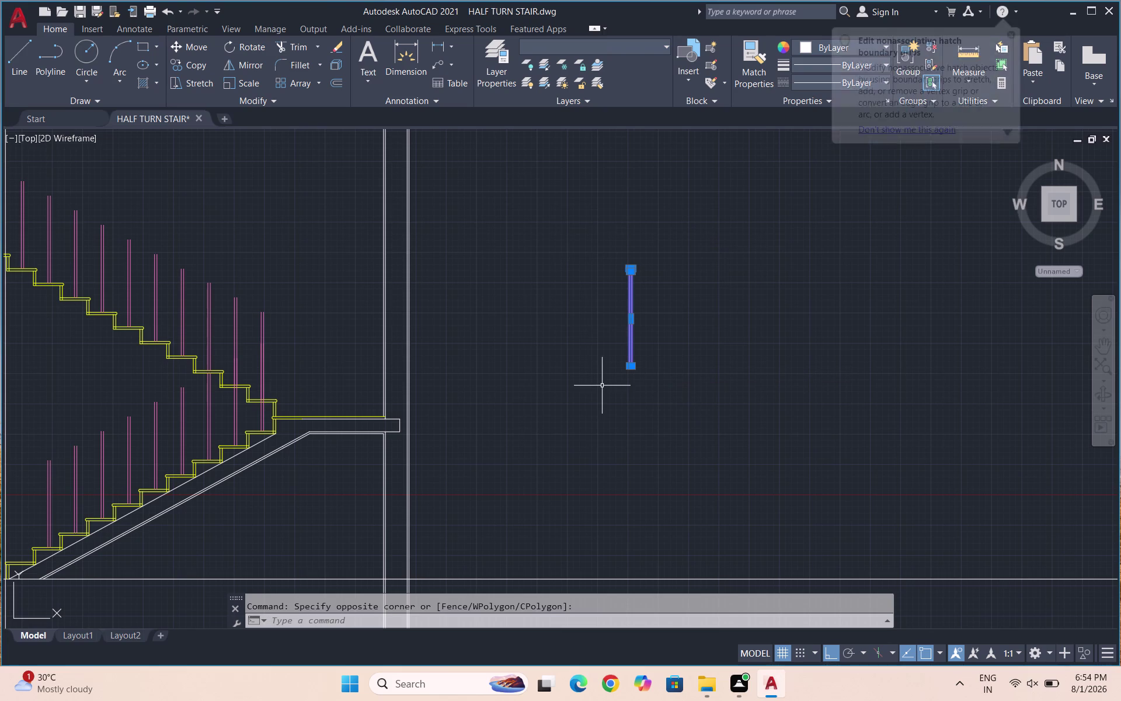
Copy the capped newel post onto a step of the lower flight, with ortho off.
text(CO)
key(Return)
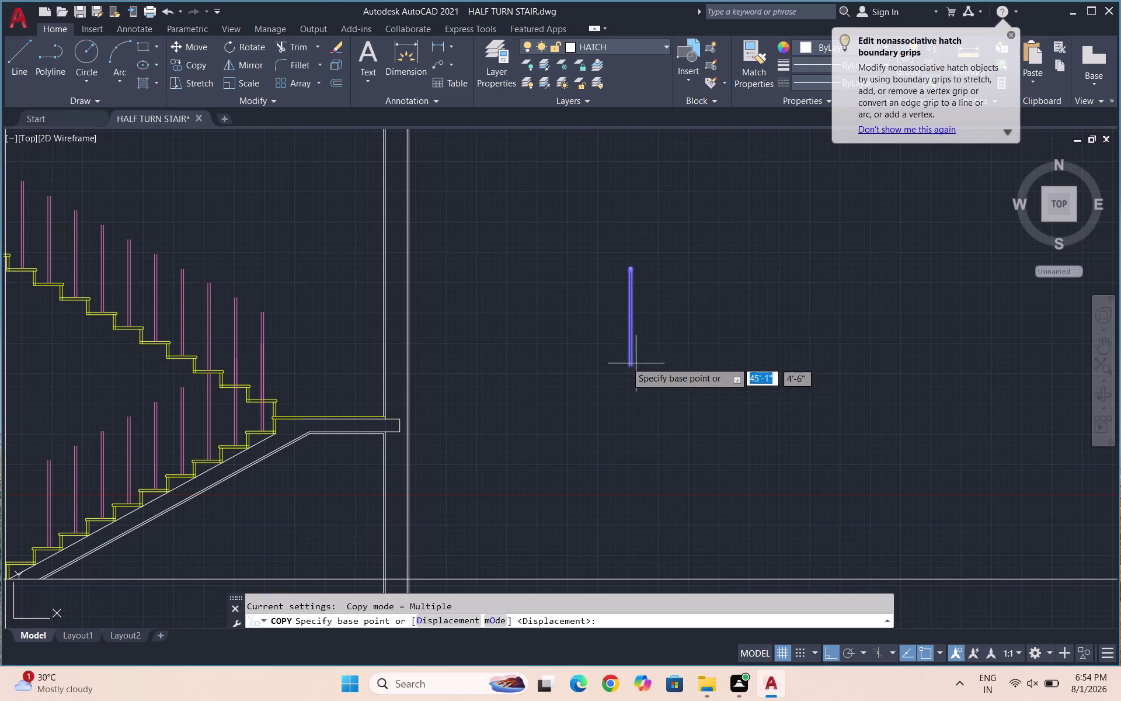
scroll(up, 3)
click(802, 352)
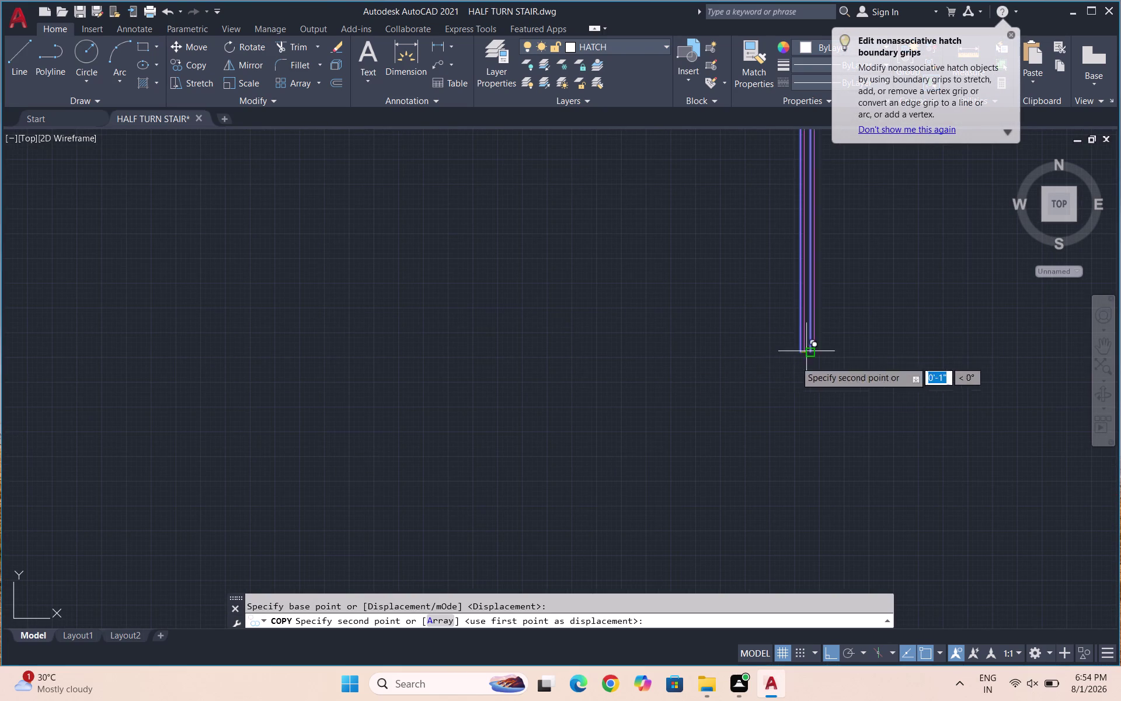
scroll(down, 3)
key(F8)
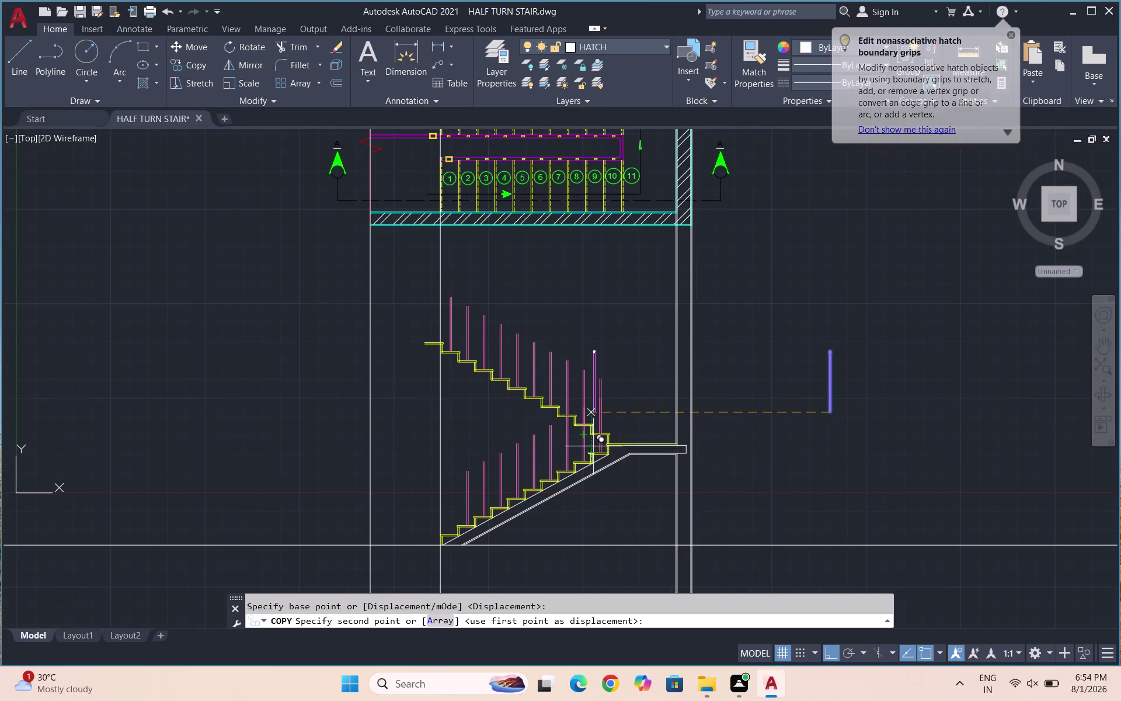
scroll(up, 3)
scroll(down, 3)
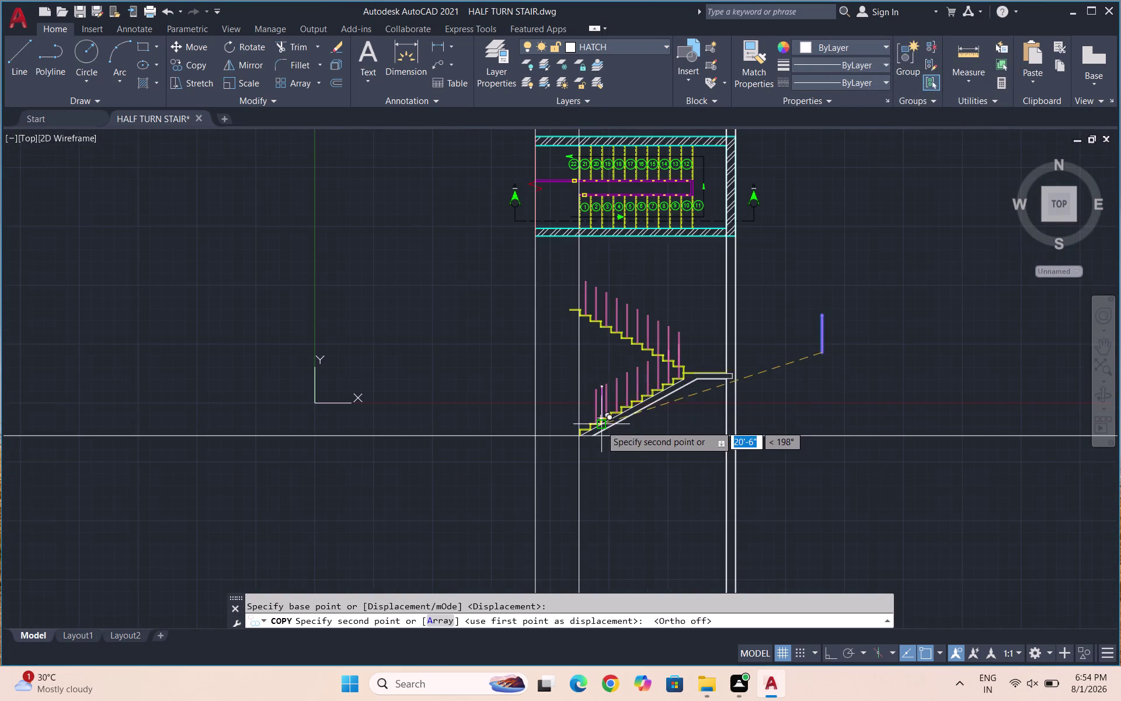
scroll(up, 3)
scroll(up, 3)
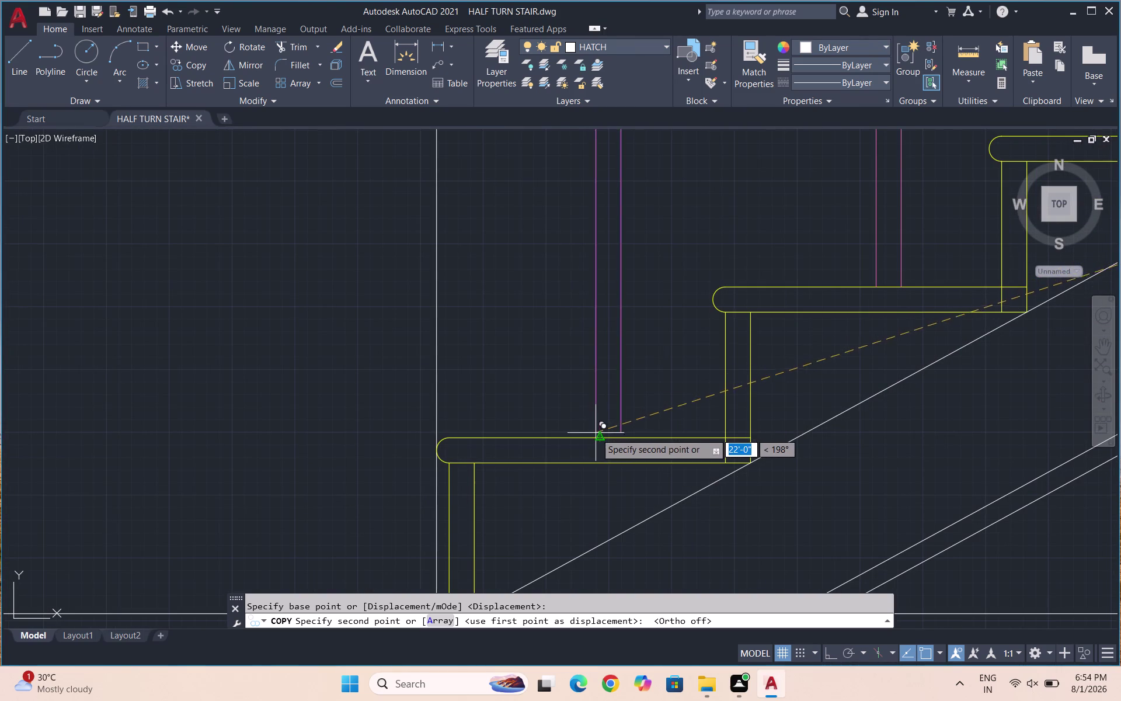
click(600, 436)
Place another copy of the post, undo it, and end the copy command.
scroll(down, 3)
scroll(down, 3)
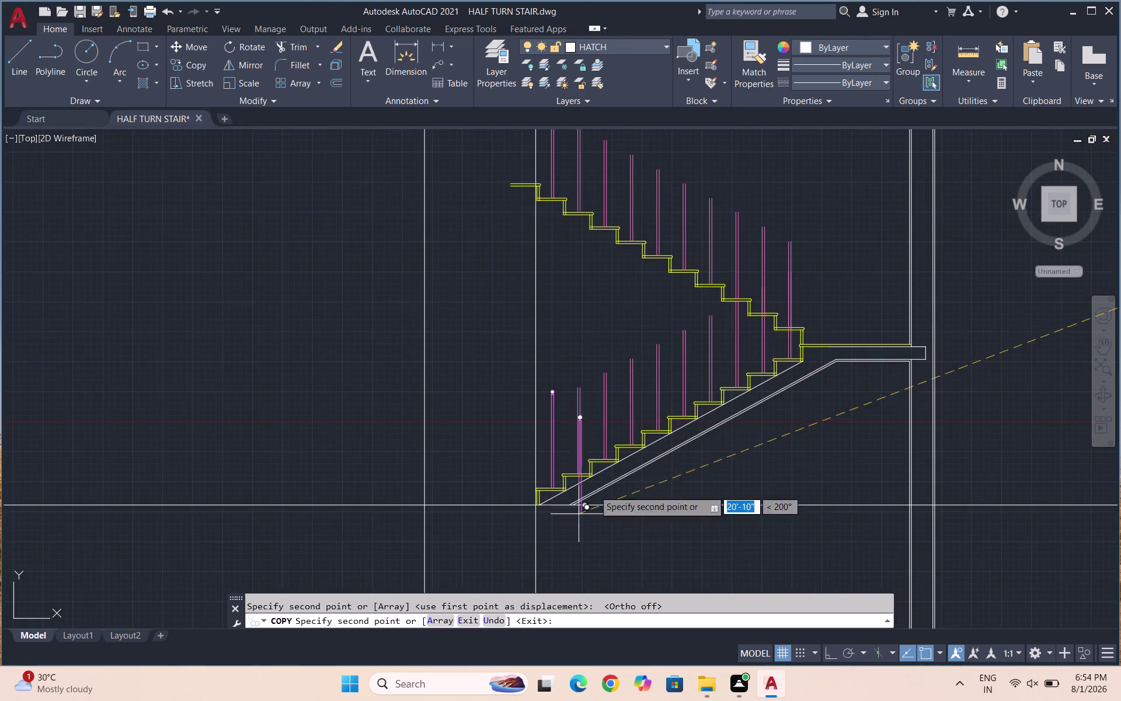
scroll(down, 3)
scroll(up, 3)
scroll(up, 3)
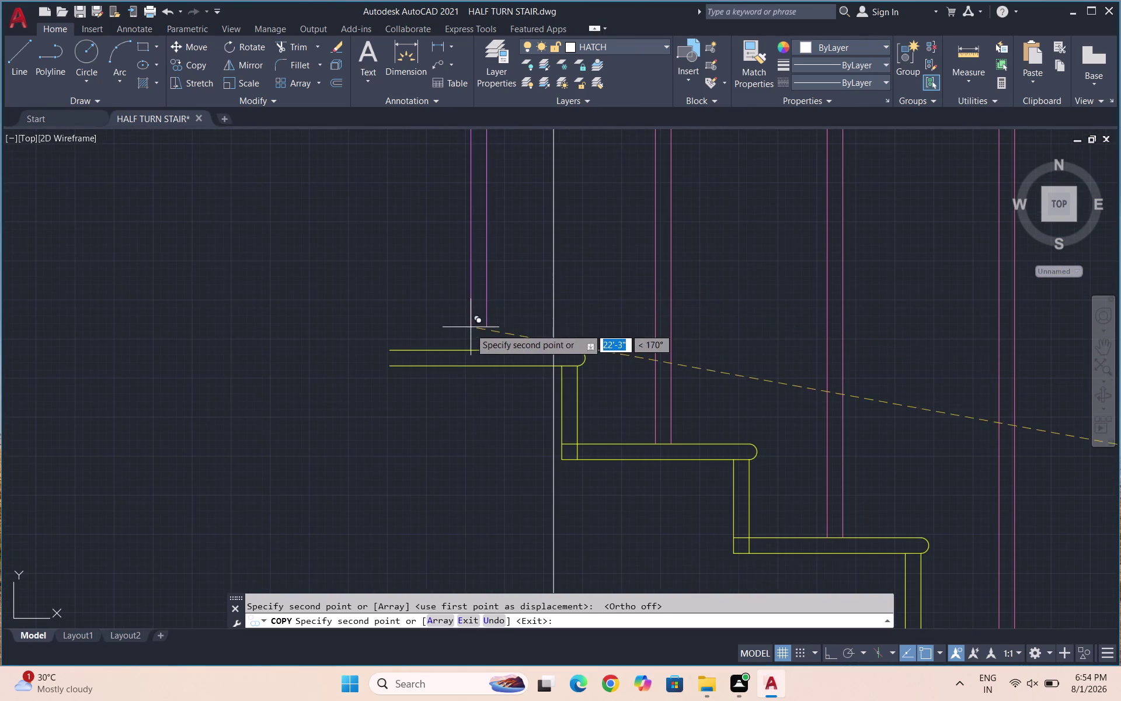
click(506, 328)
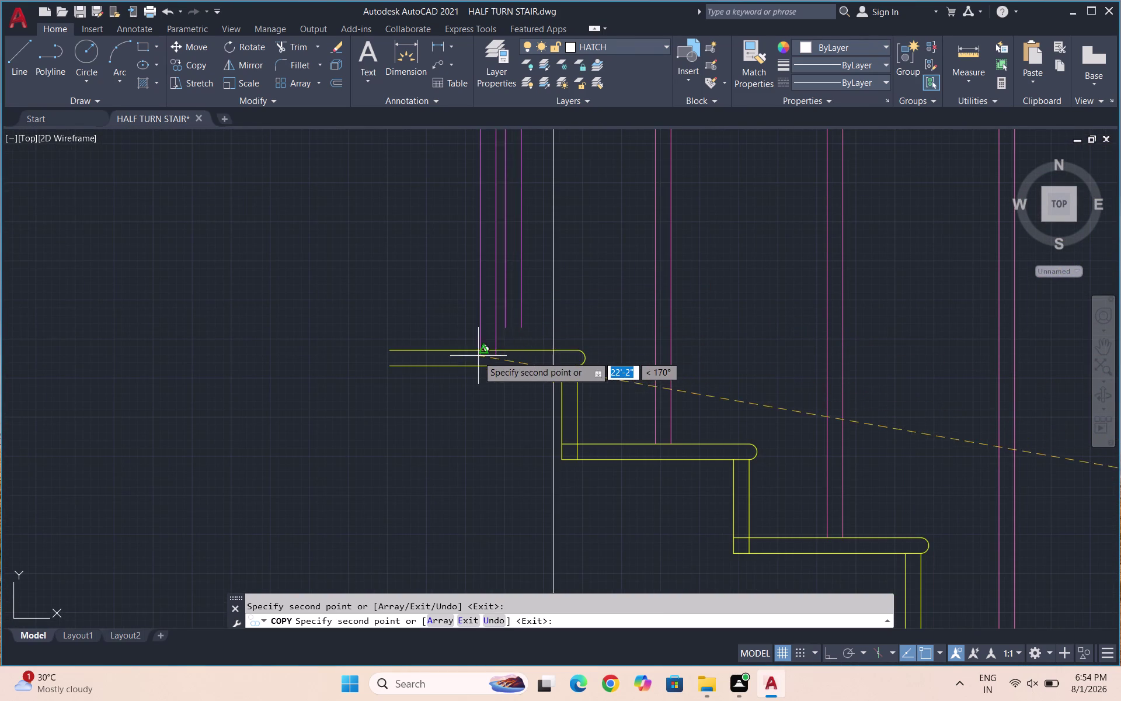
key(ctrl+z)
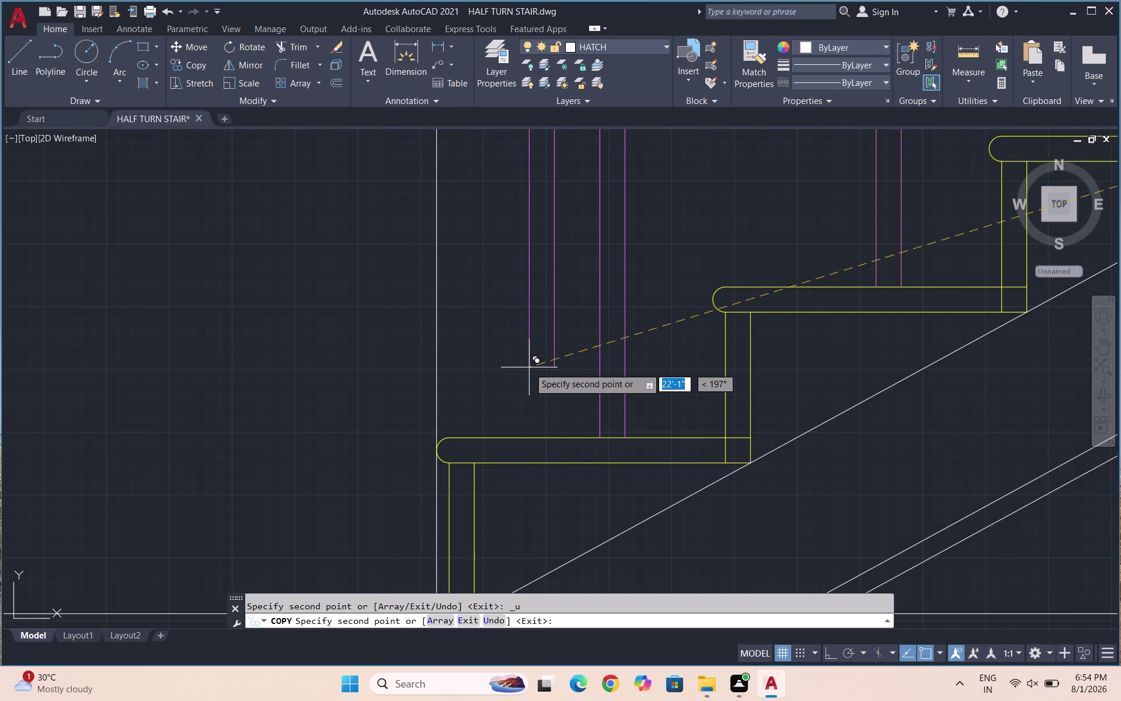
scroll(down, 3)
scroll(down, 3)
scroll(down, 3)
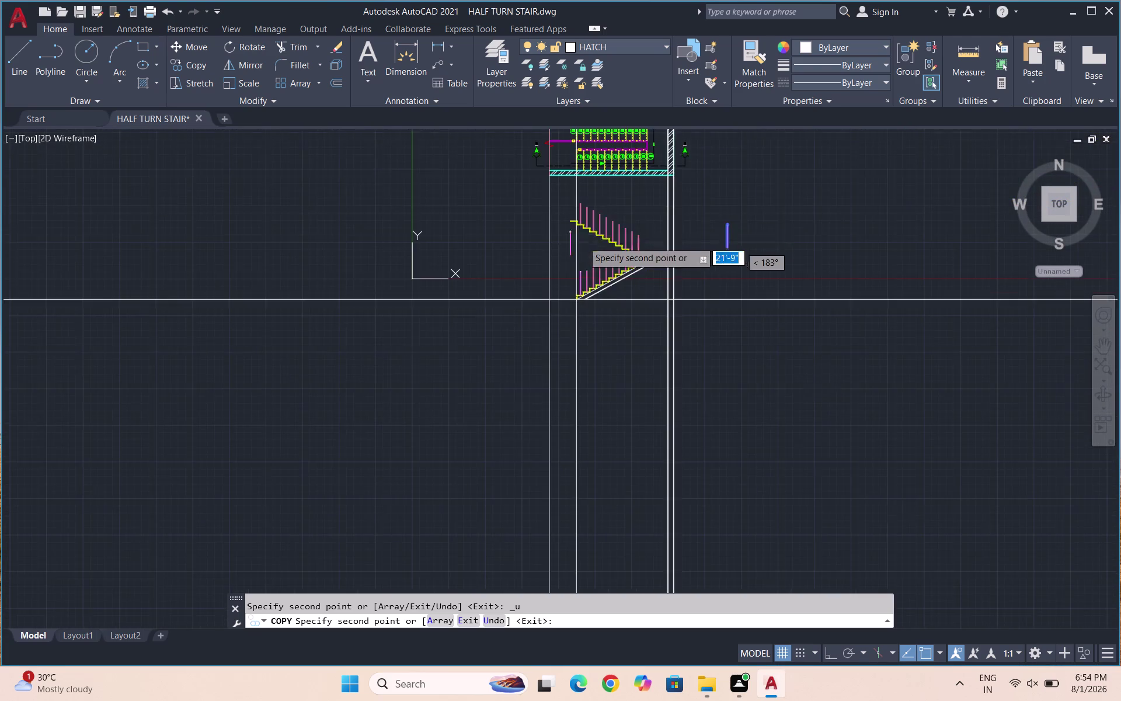
scroll(up, 3)
scroll(up, 3)
scroll(up, 3)
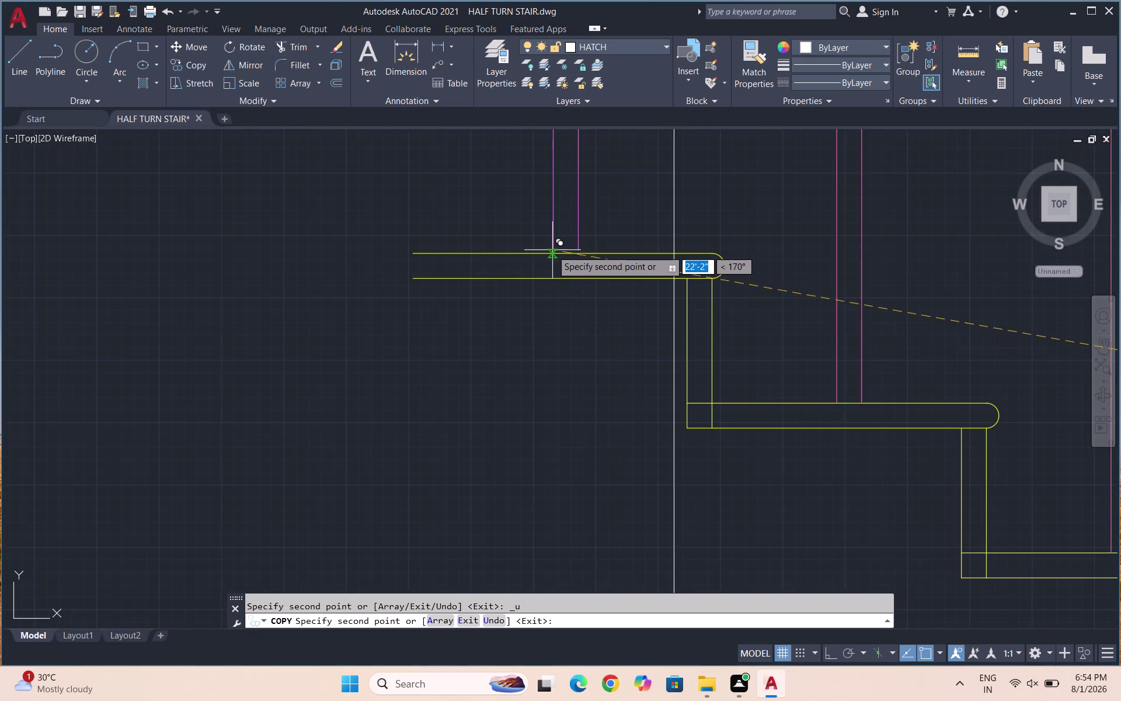
drag(568, 251, 574, 249)
scroll(down, 3)
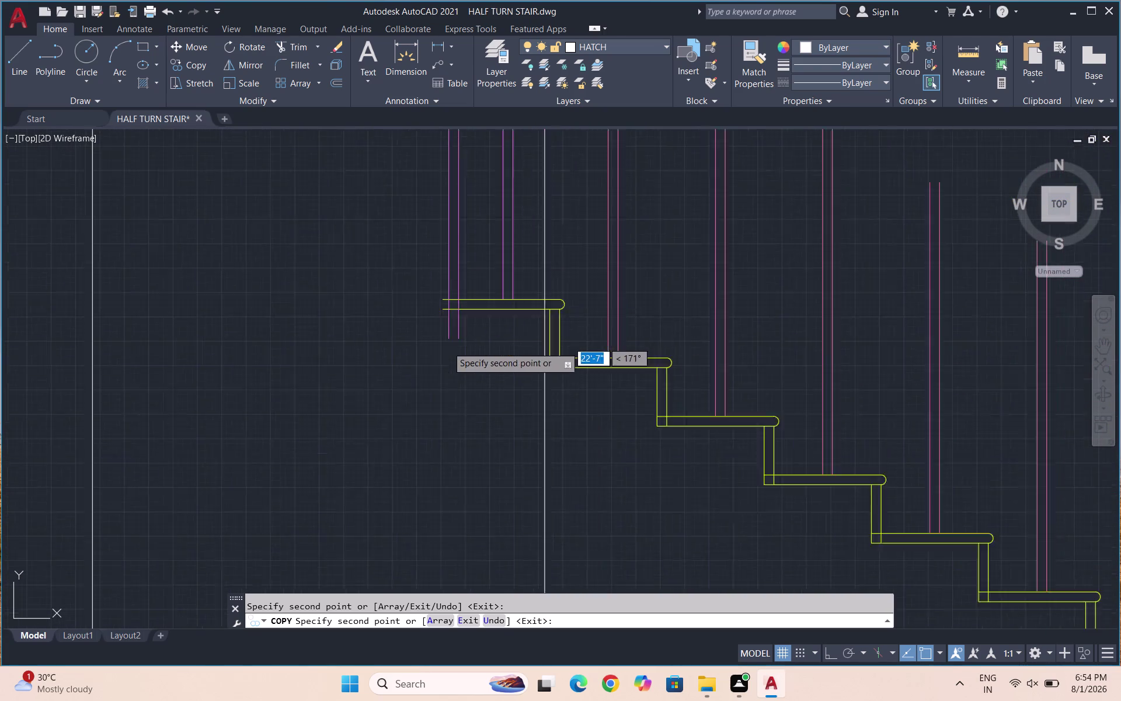
scroll(down, 3)
key(Escape)
scroll(down, 3)
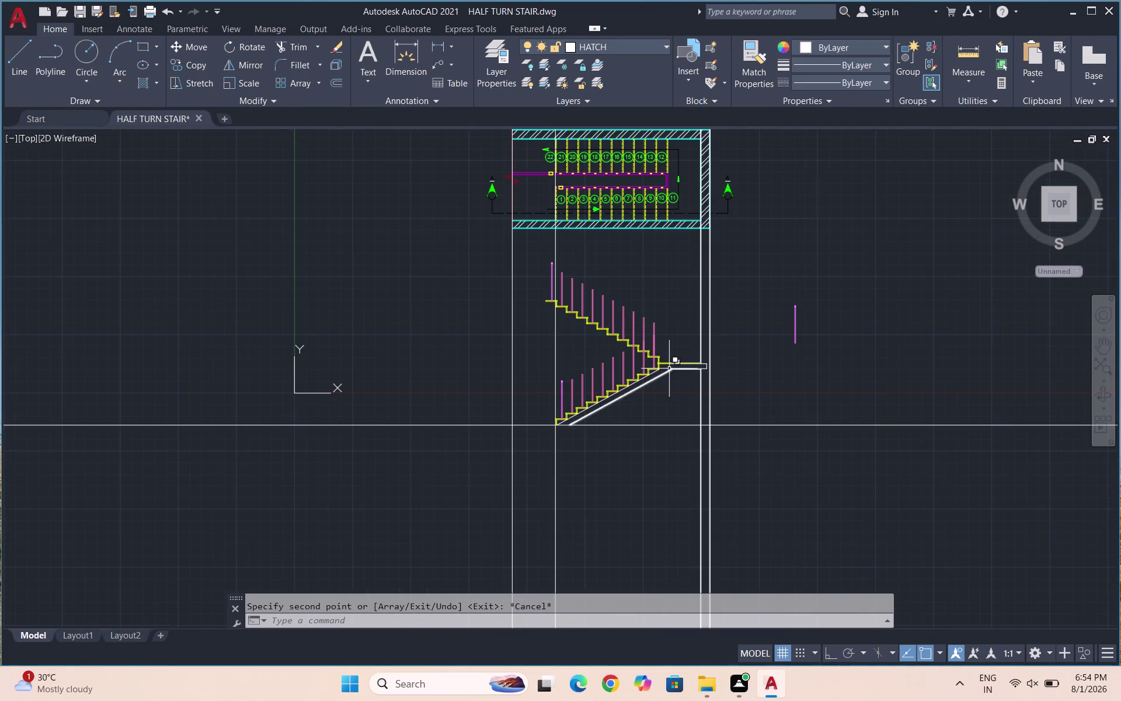
scroll(up, 3)
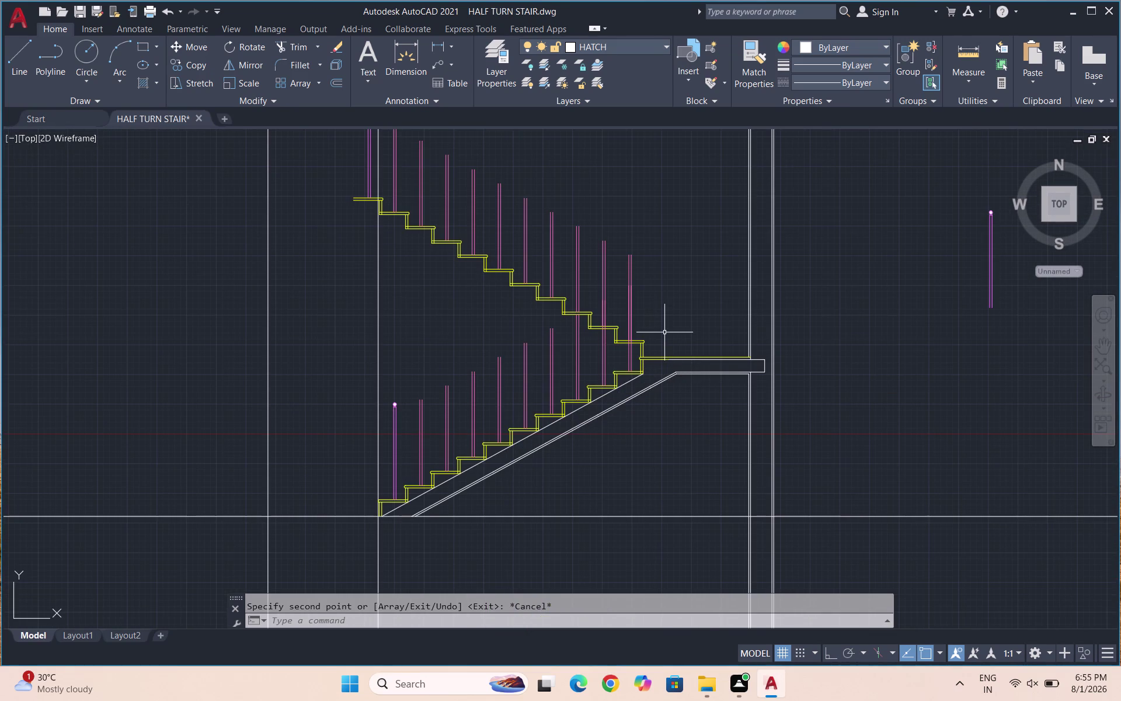
click(988, 339)
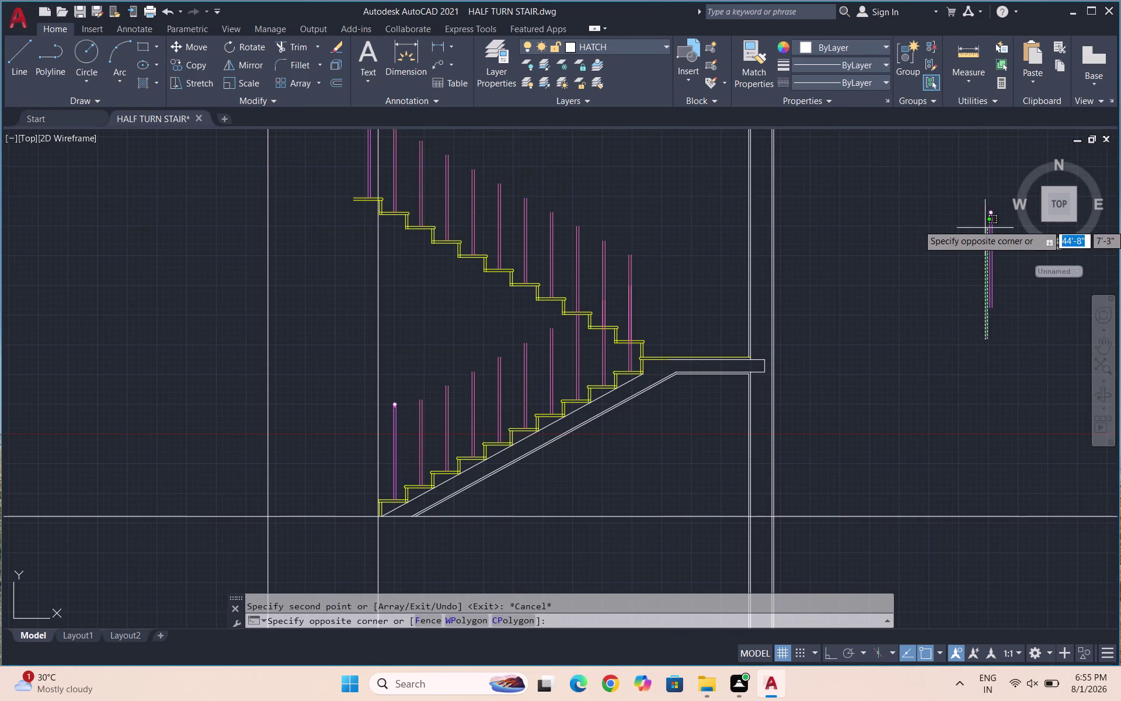
Copy the standalone newel post onto the landing tread.
key(Escape)
drag(1025, 324, 1004, 294)
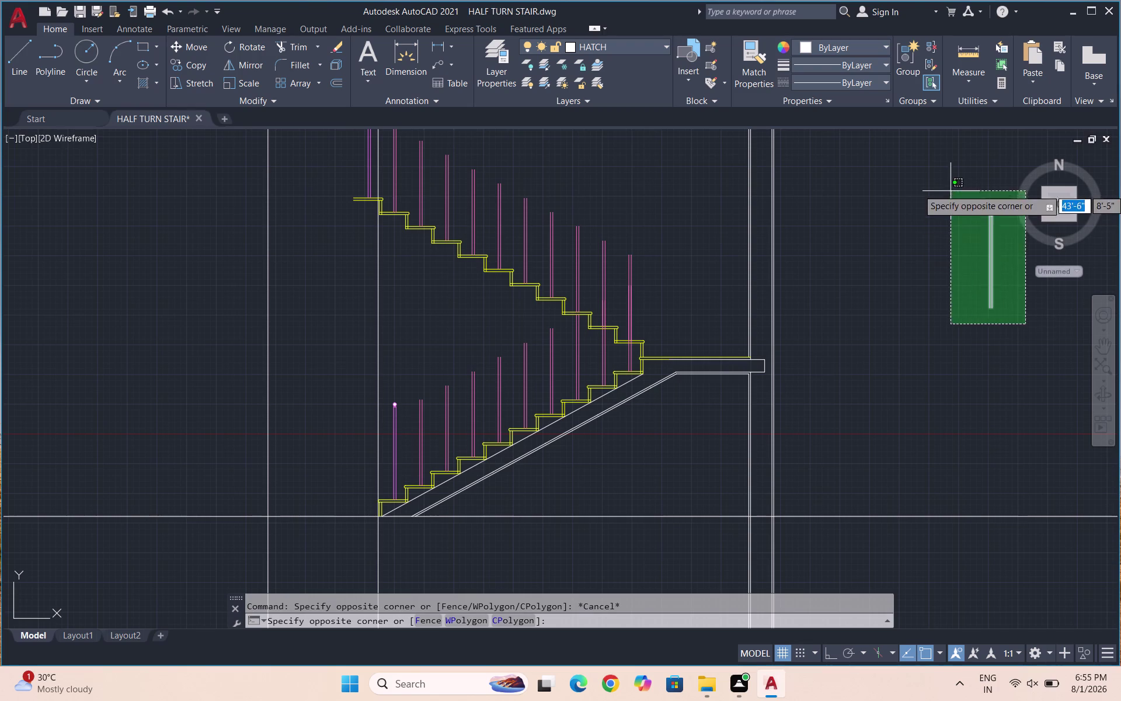
click(951, 173)
text(CO)
key(Return)
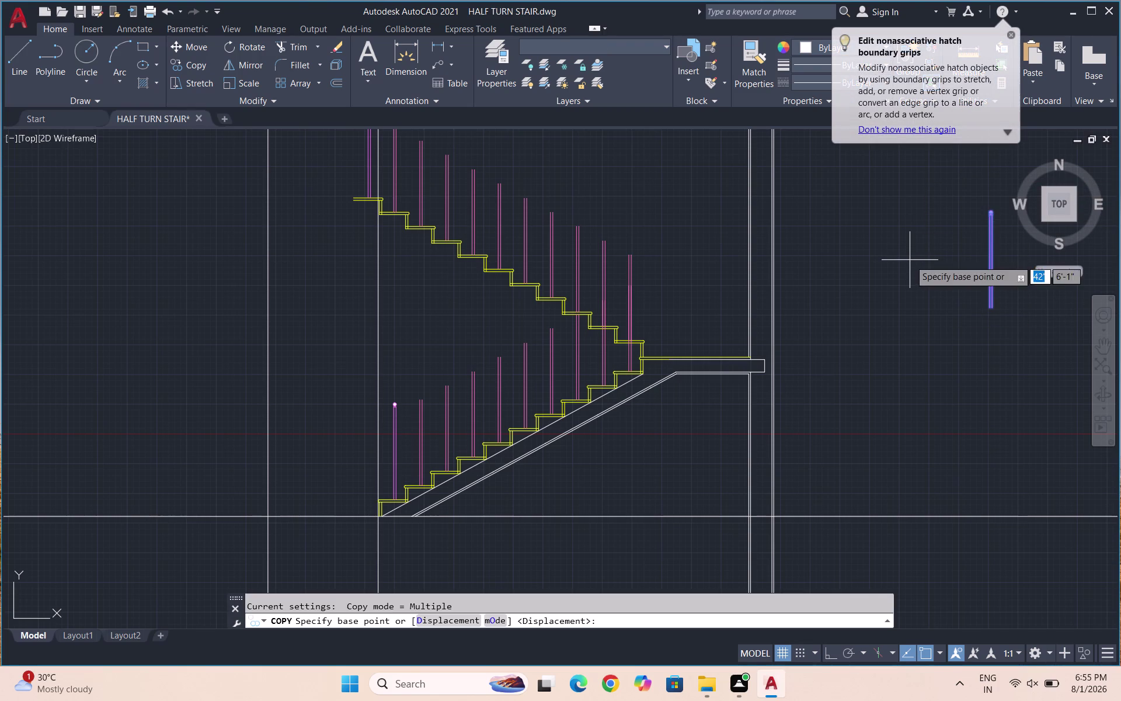
scroll(up, 3)
click(816, 304)
scroll(down, 3)
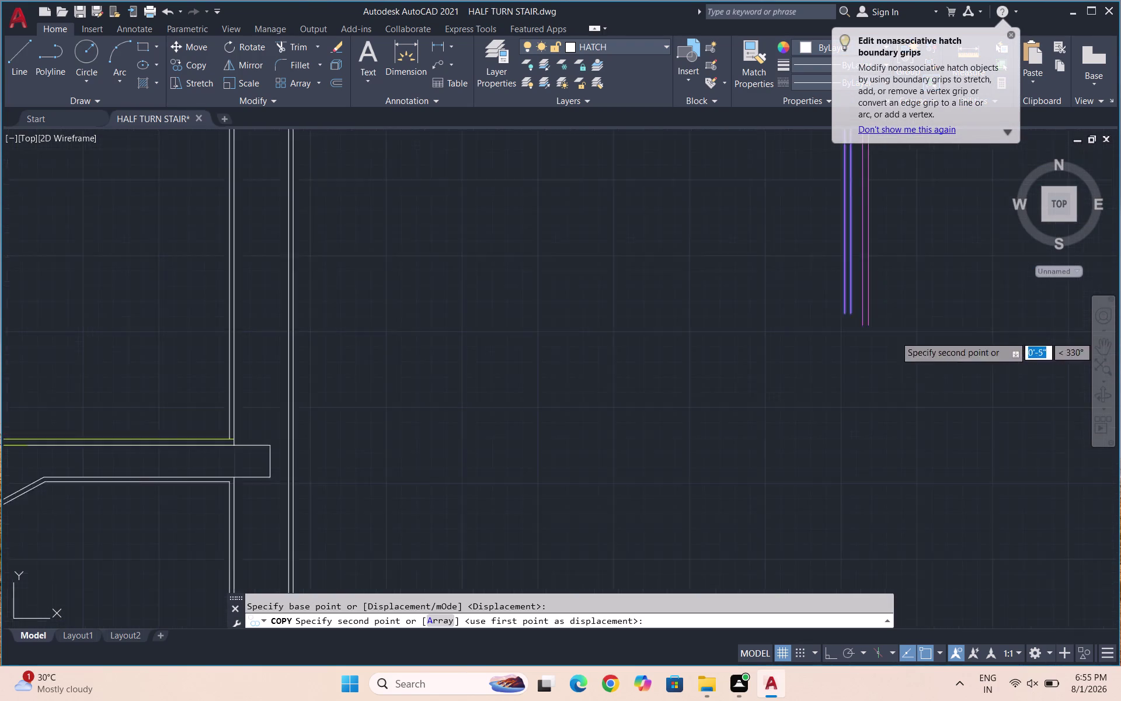
scroll(down, 3)
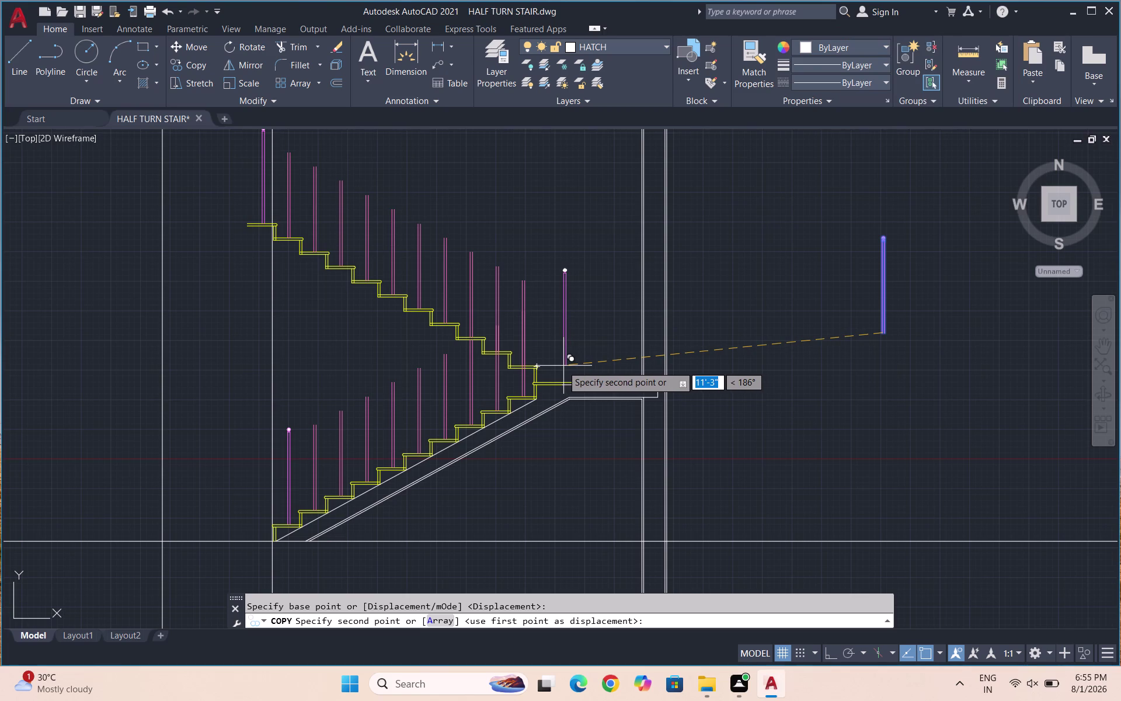
scroll(up, 3)
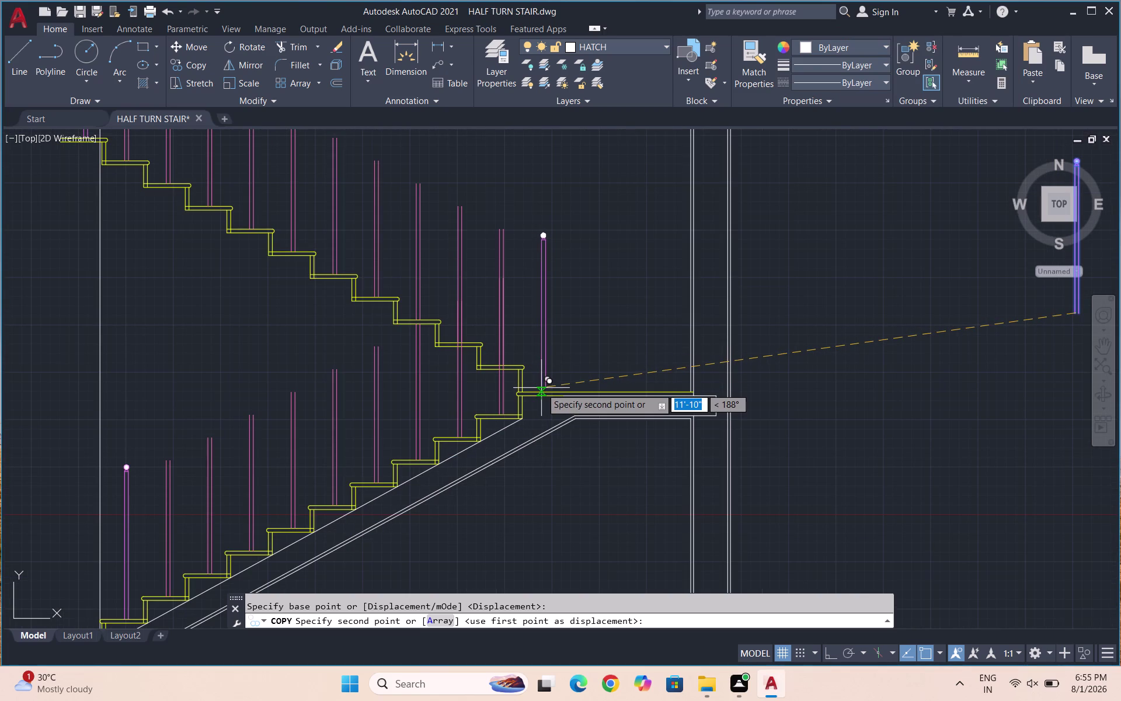
click(540, 391)
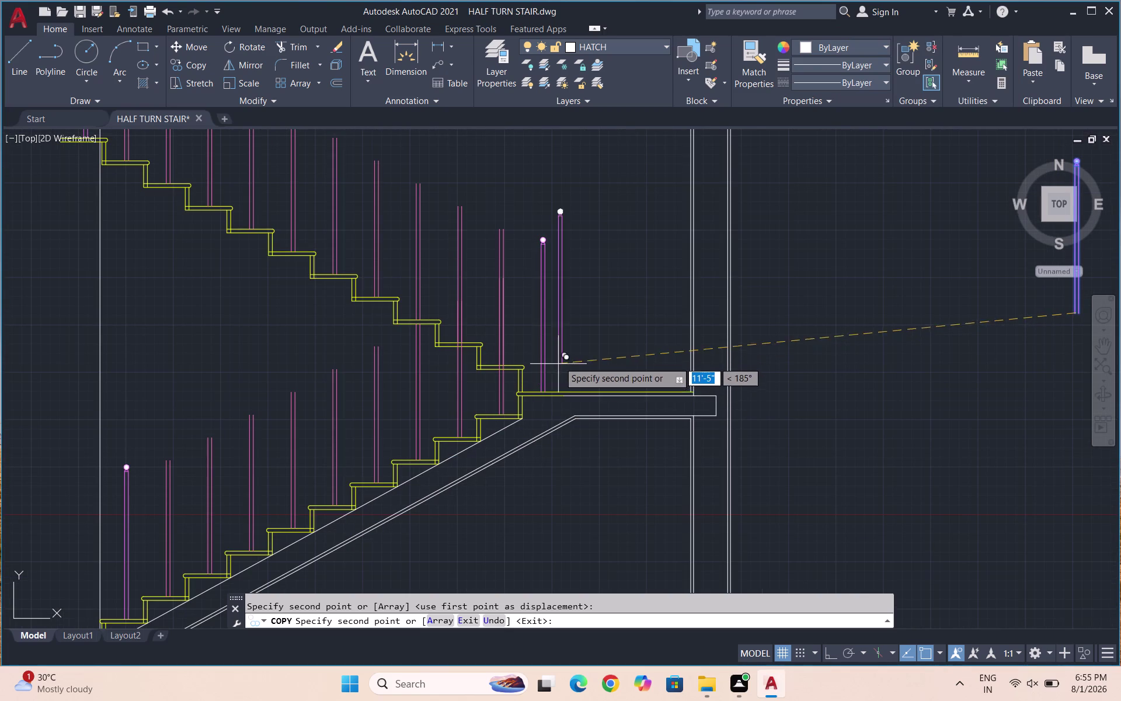
key(Escape)
Delete the original standalone newel post.
scroll(down, 3)
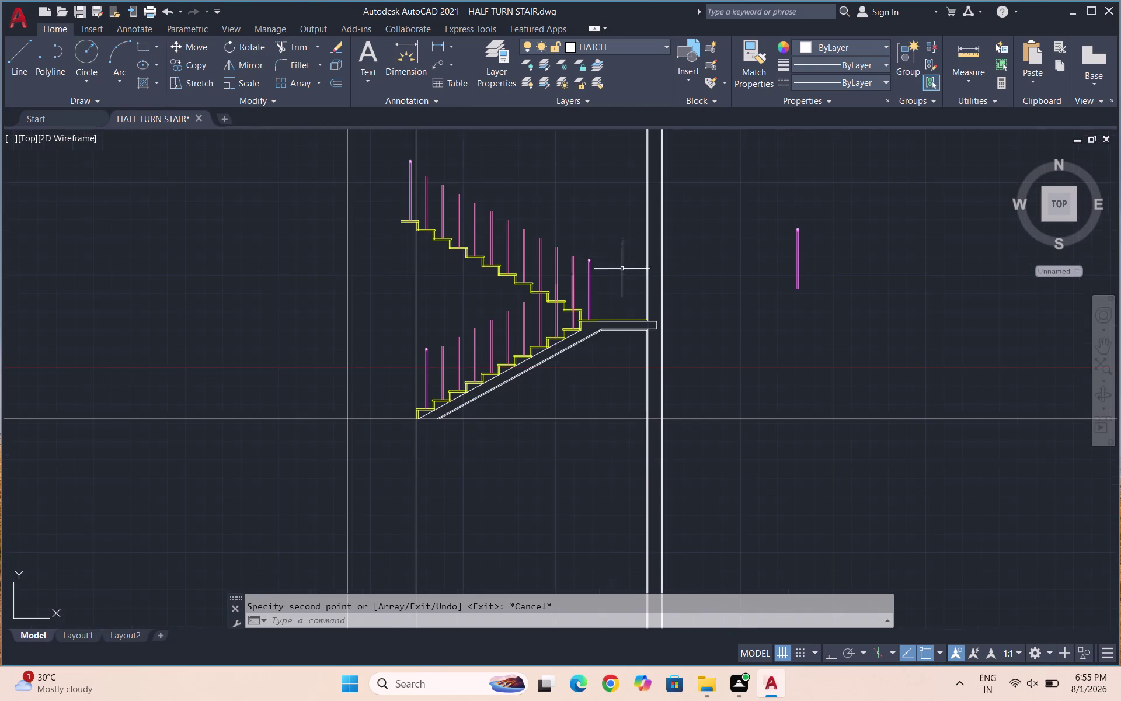
drag(845, 310, 801, 282)
click(762, 215)
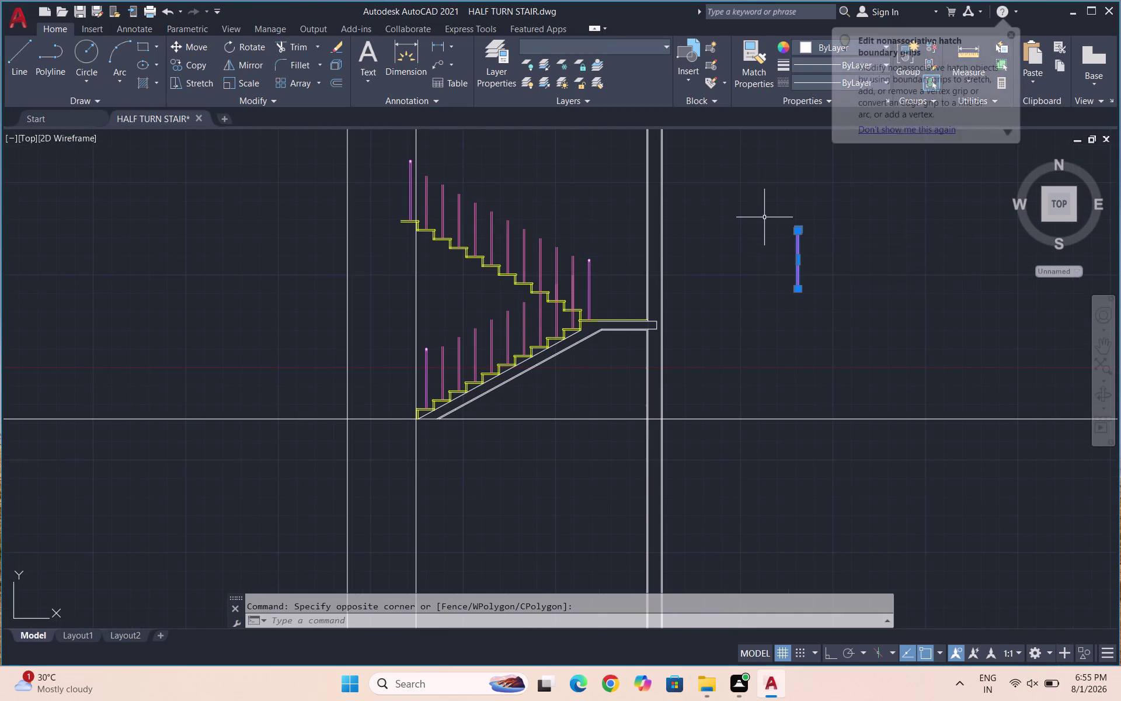
key(Delete)
scroll(up, 3)
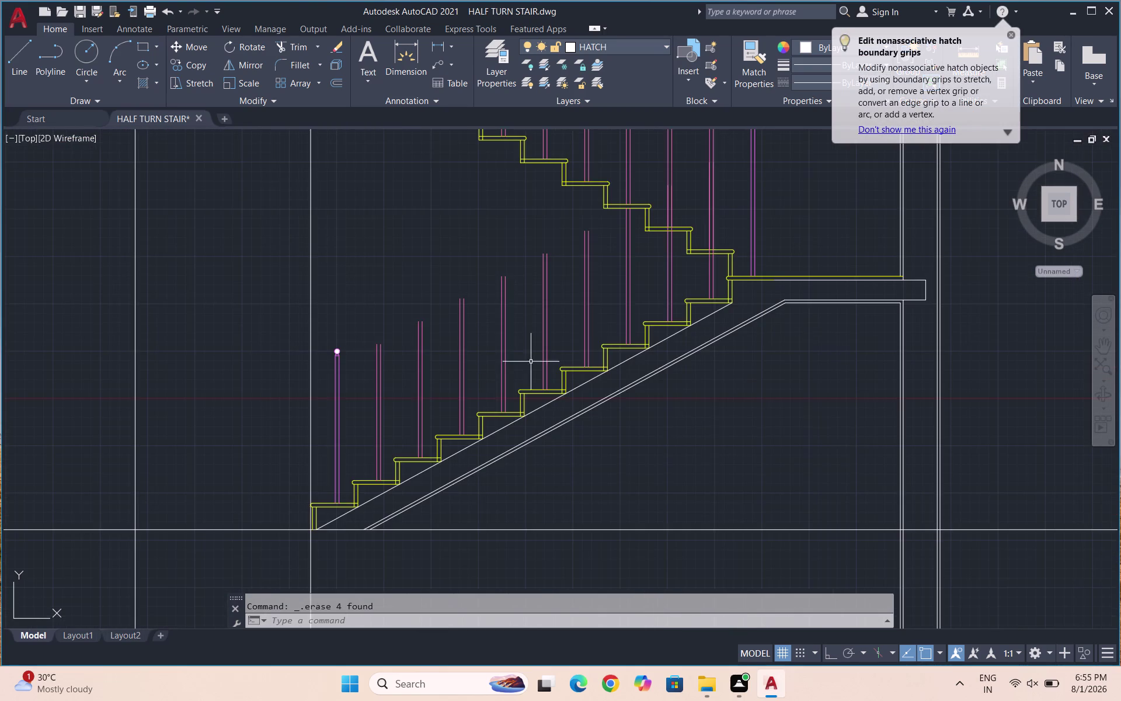
scroll(down, 3)
Draw a spline handrail from the newel post top through the first baluster top.
text(S)
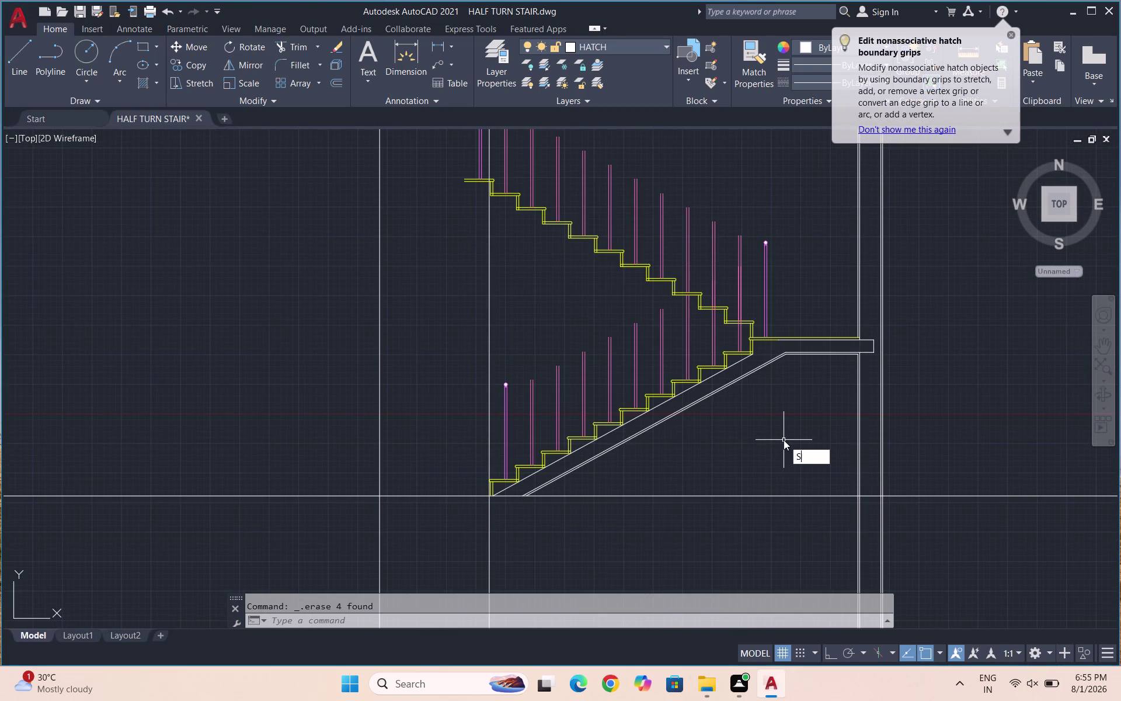
text(P)
click(836, 481)
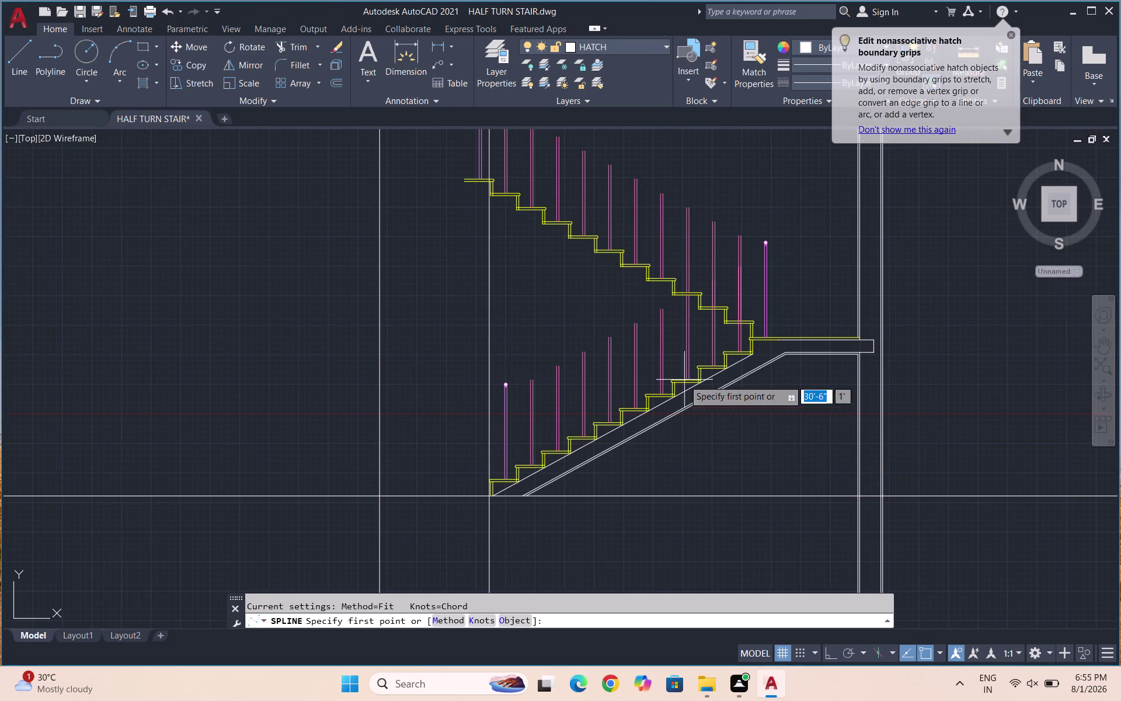
scroll(up, 3)
scroll(up, 3)
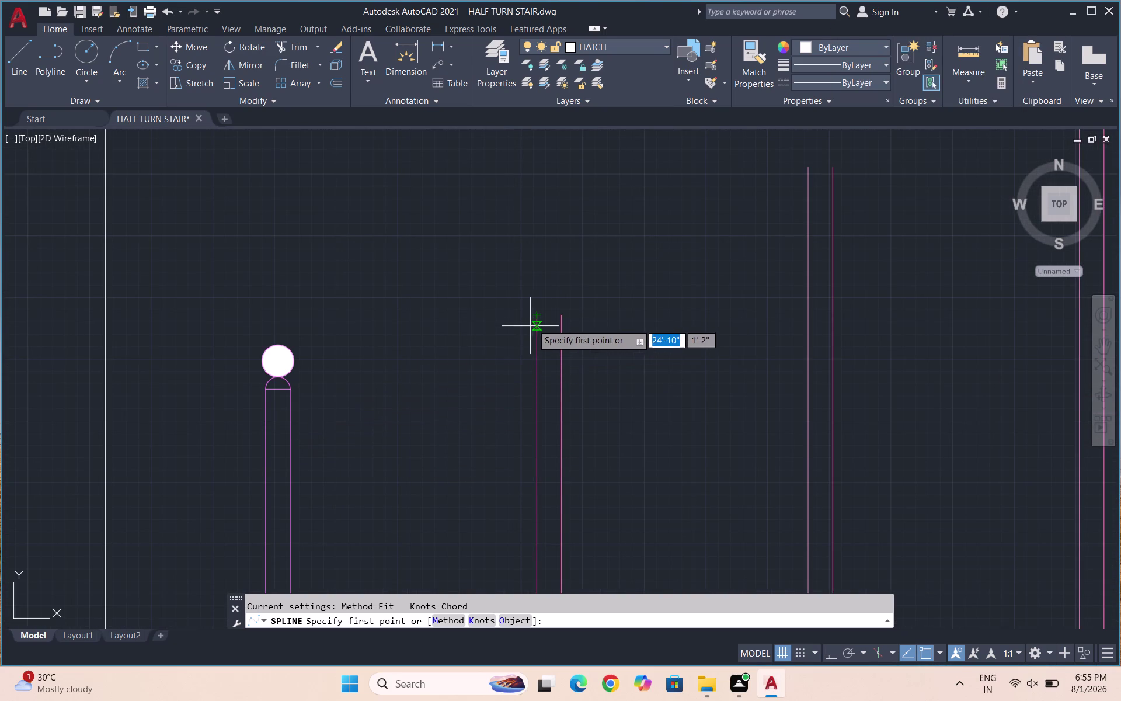
click(288, 411)
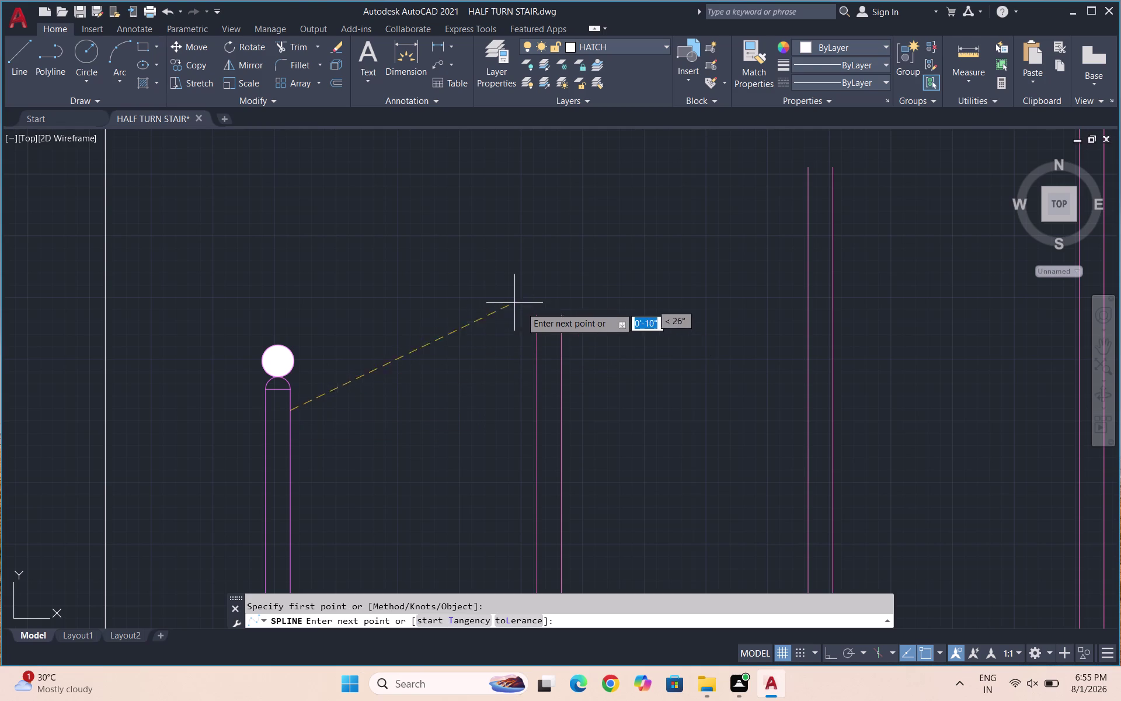
click(535, 316)
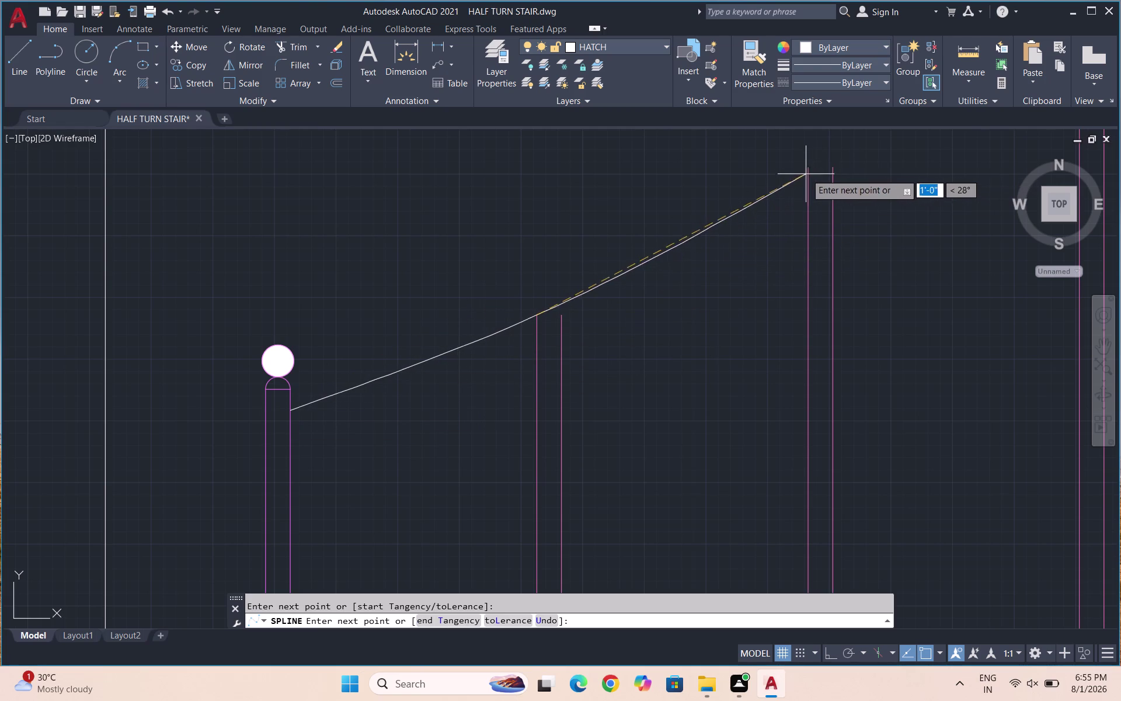